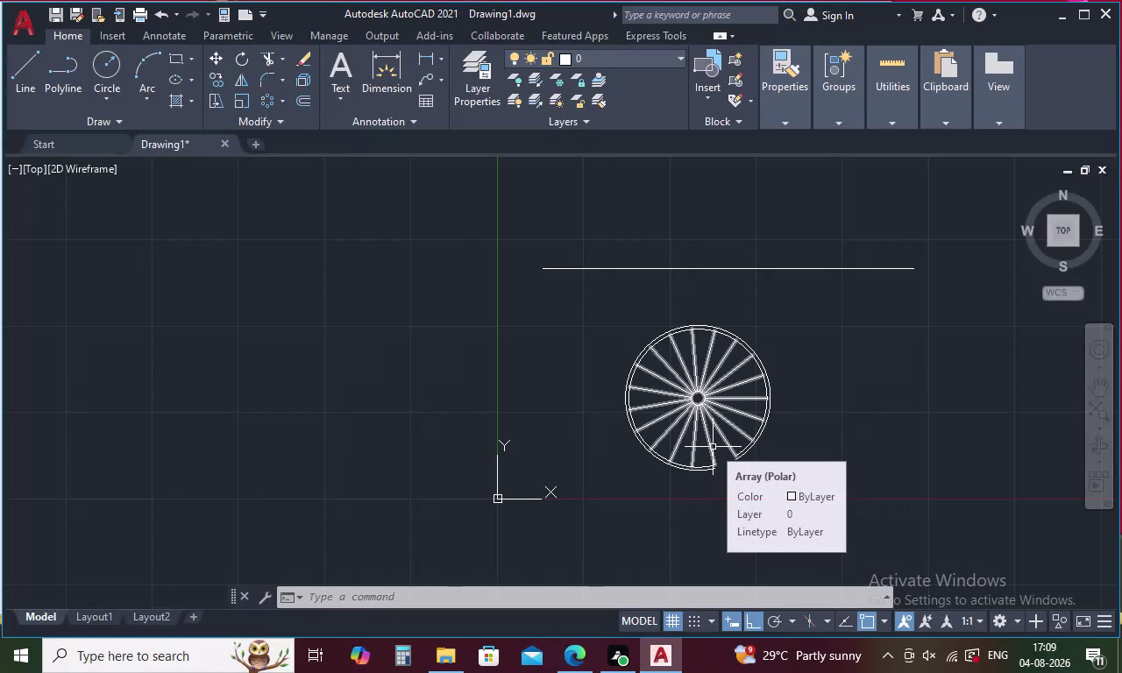
Place vertical construction lines (XL) through two spoke tips on the wheel's lower rim.
text(X)
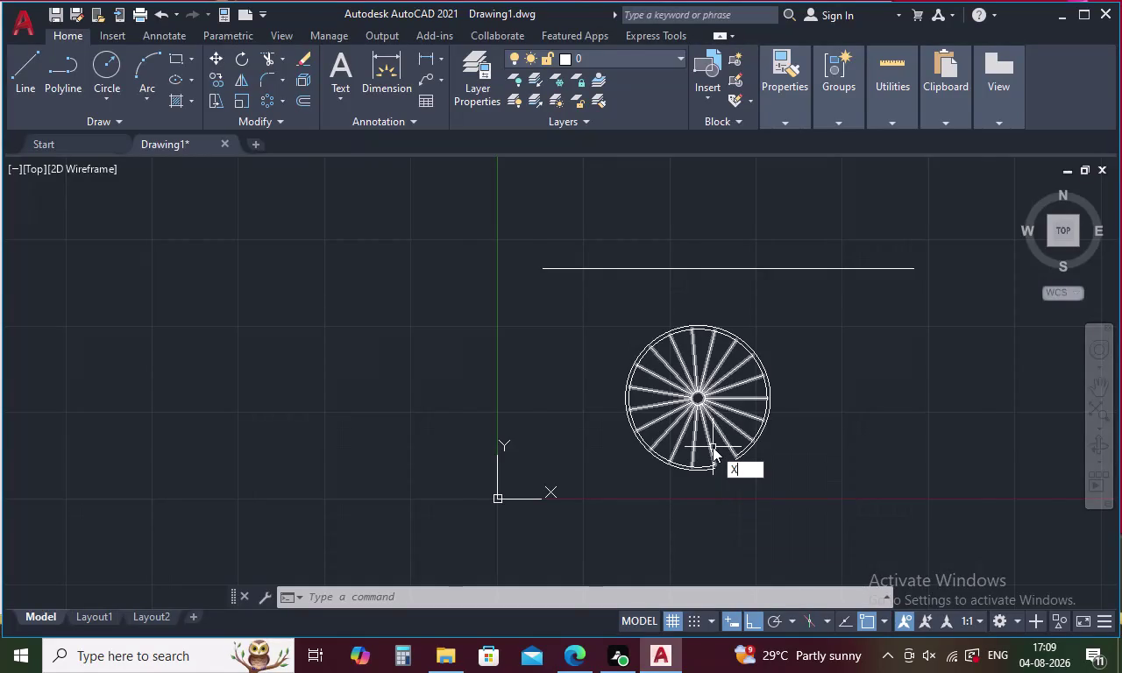
text(L)
key(Return)
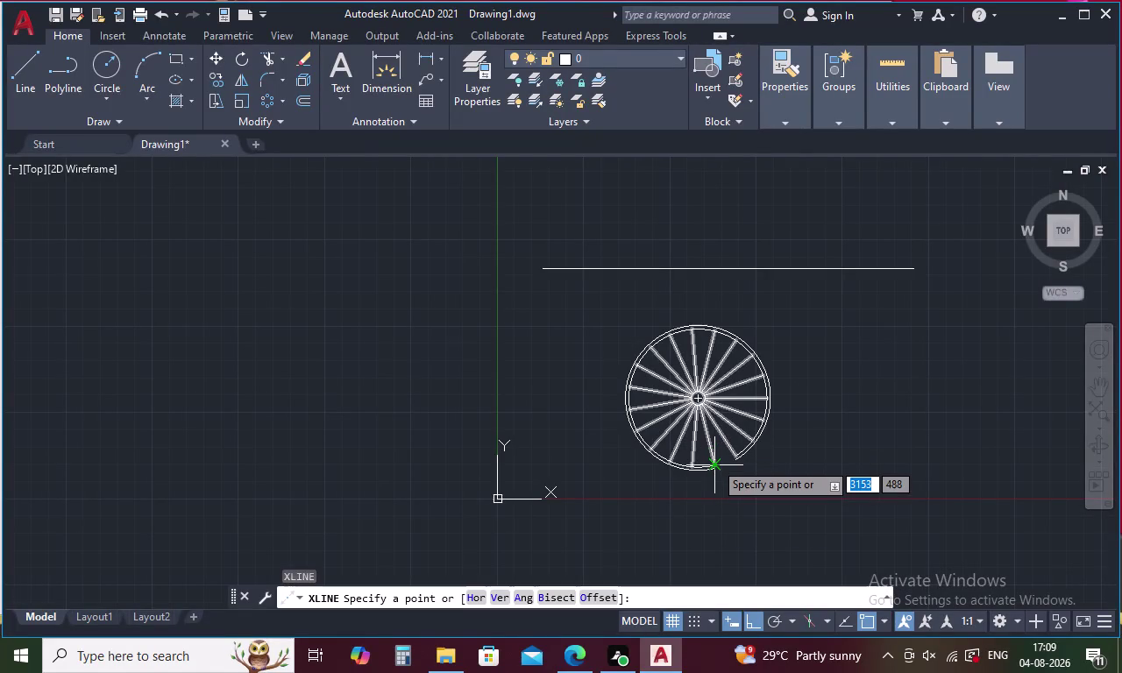
key(v)
key(Return)
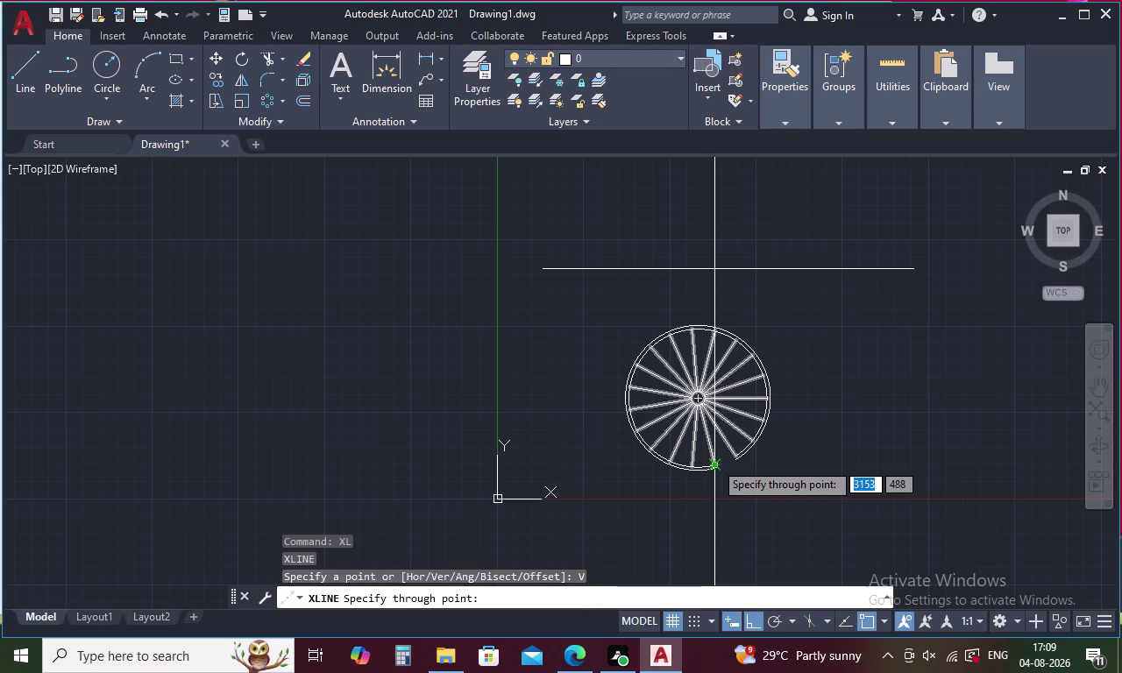
scroll(up, 3)
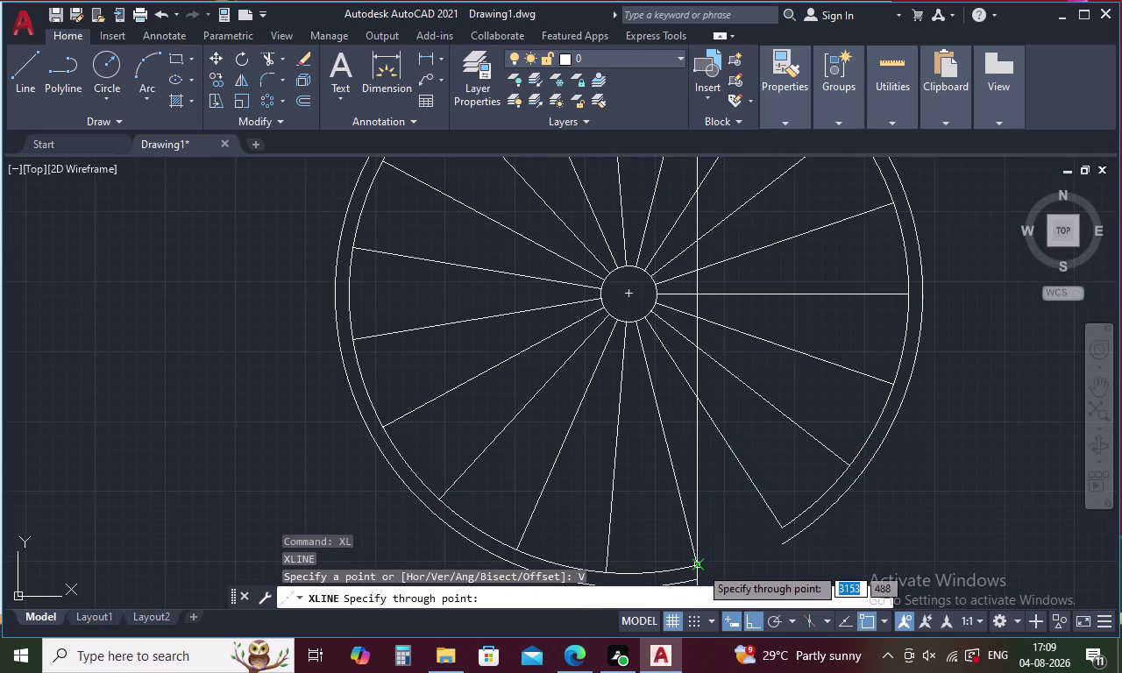
click(700, 566)
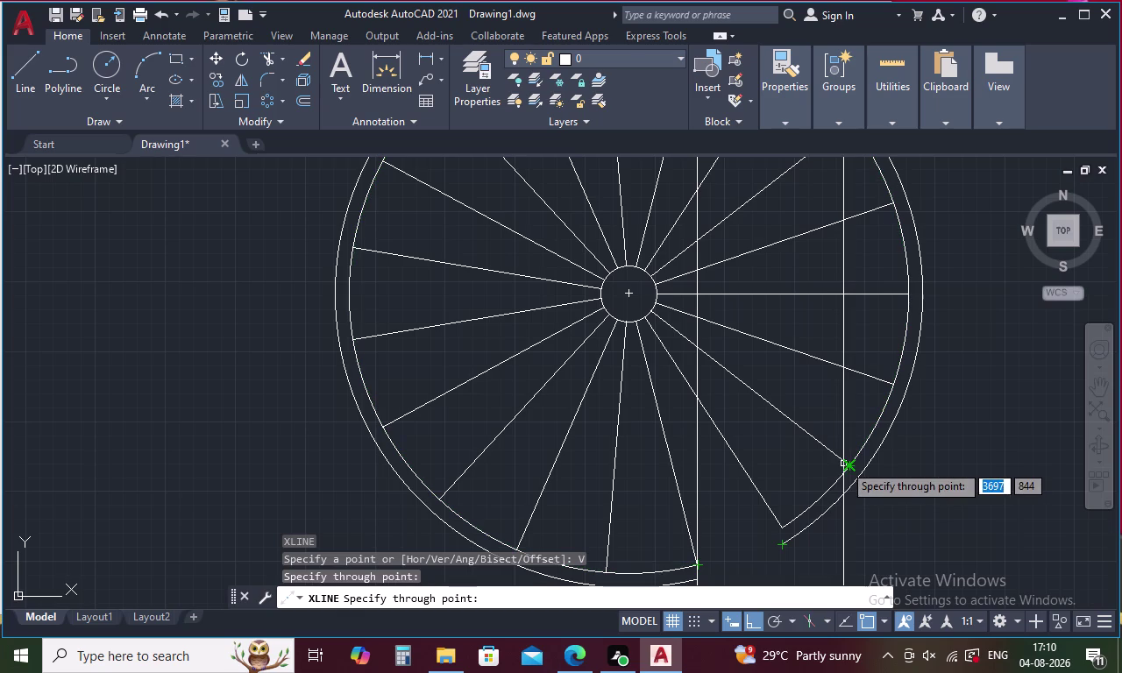
scroll(up, 3)
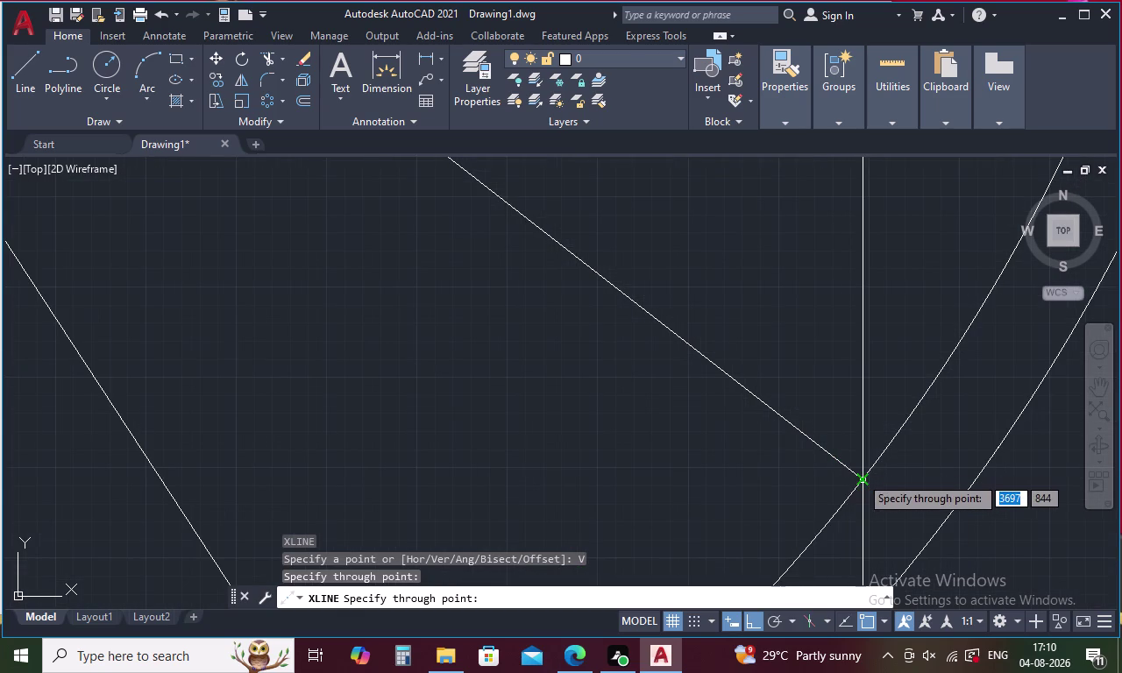
click(866, 480)
scroll(down, 3)
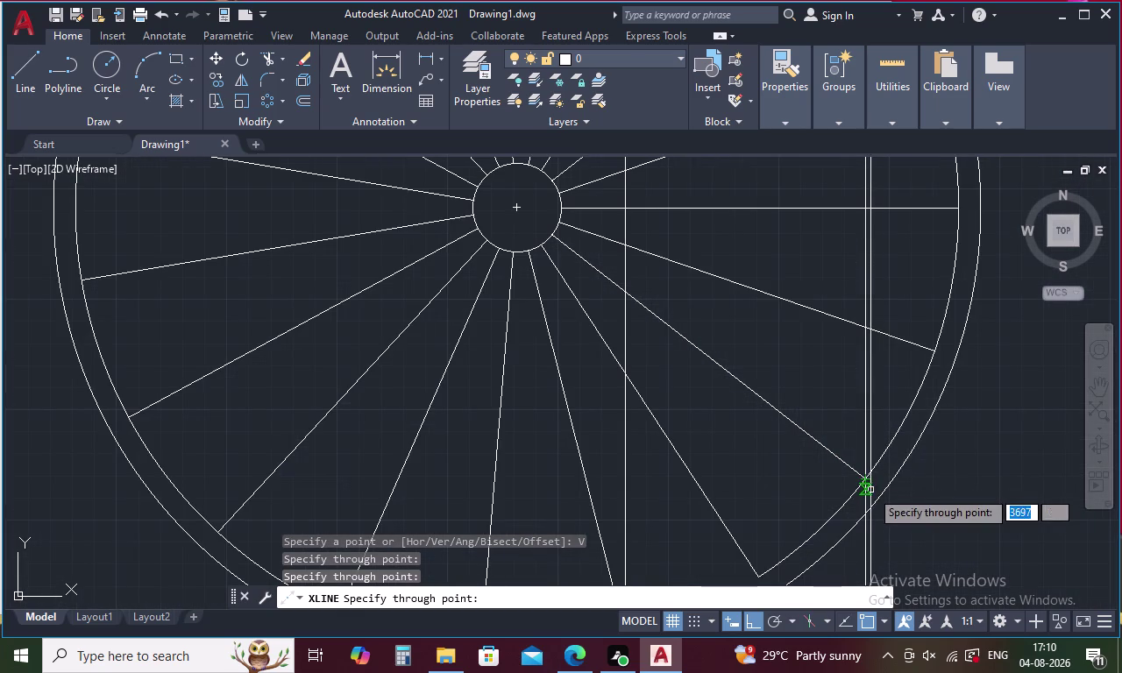
key(Escape)
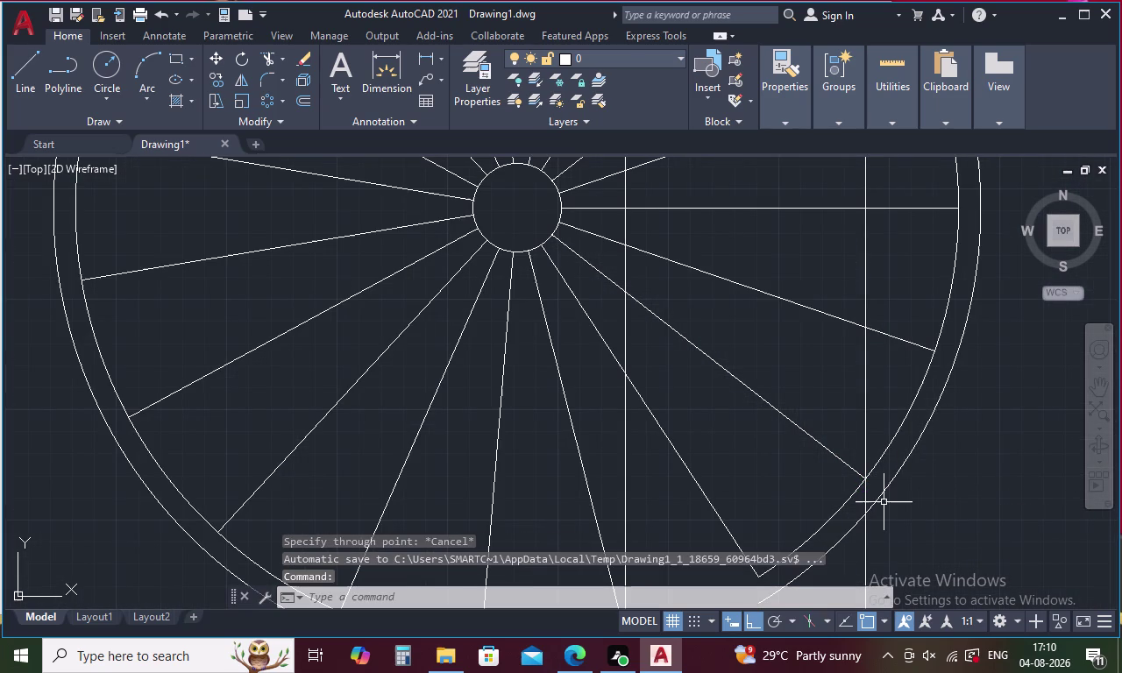
Zoom in on the construction-line intersection above the wheel and start OFFSET.
middle_drag(782, 445, 753, 672)
scroll(down, 3)
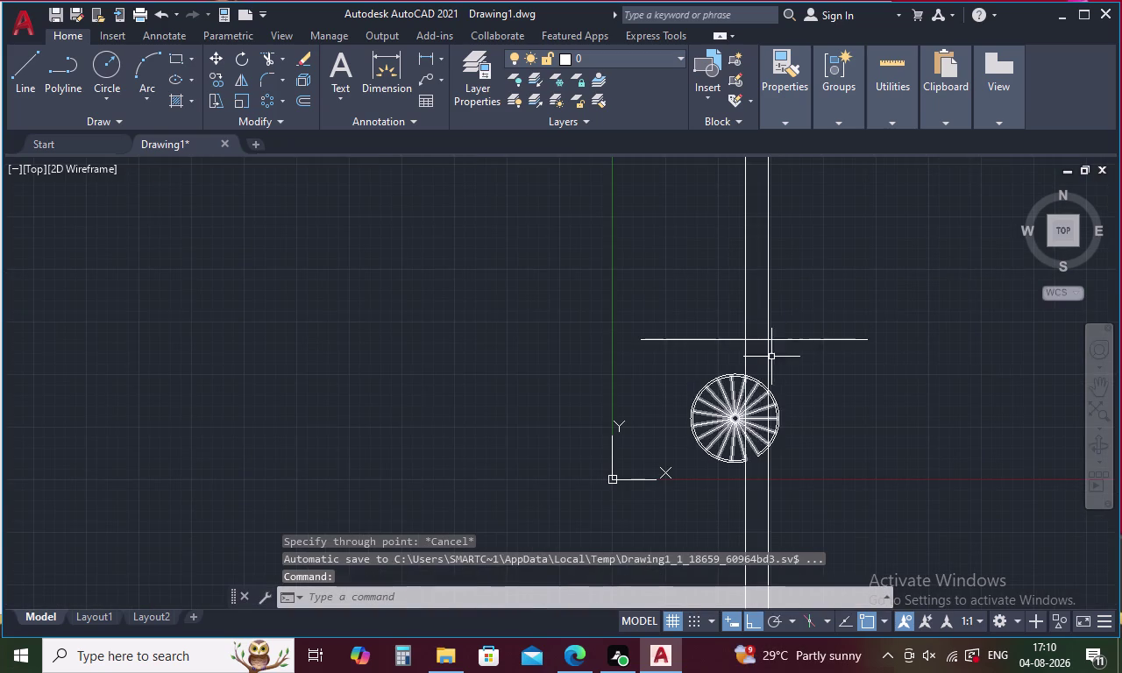
scroll(up, 3)
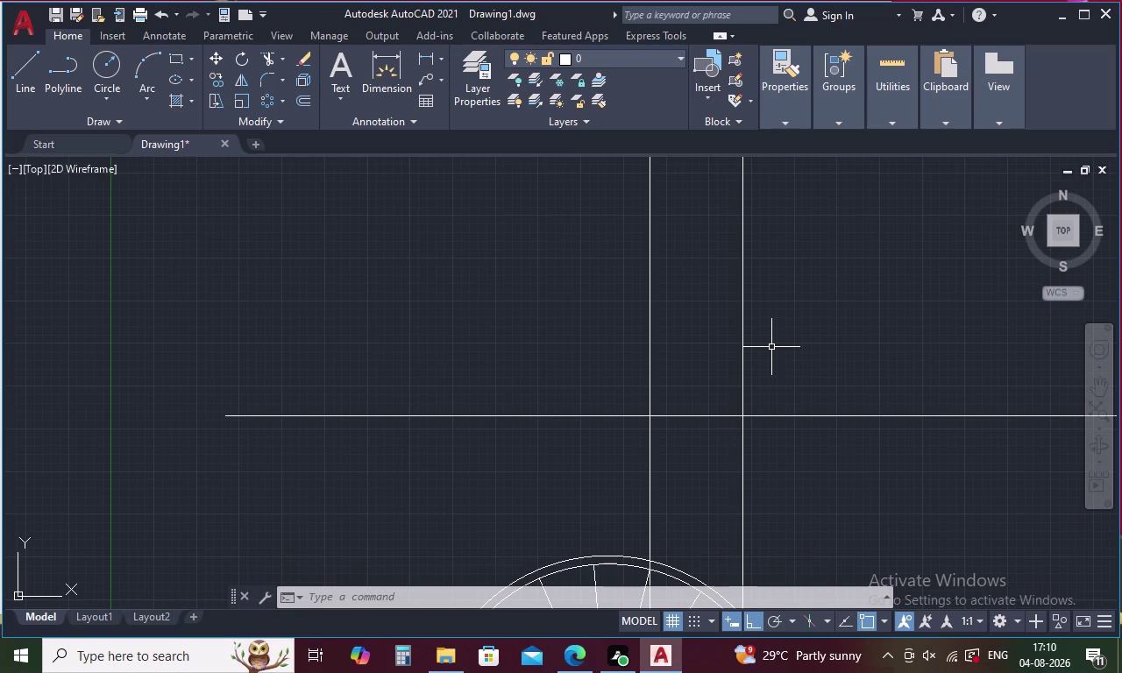
key(o)
key(Return)
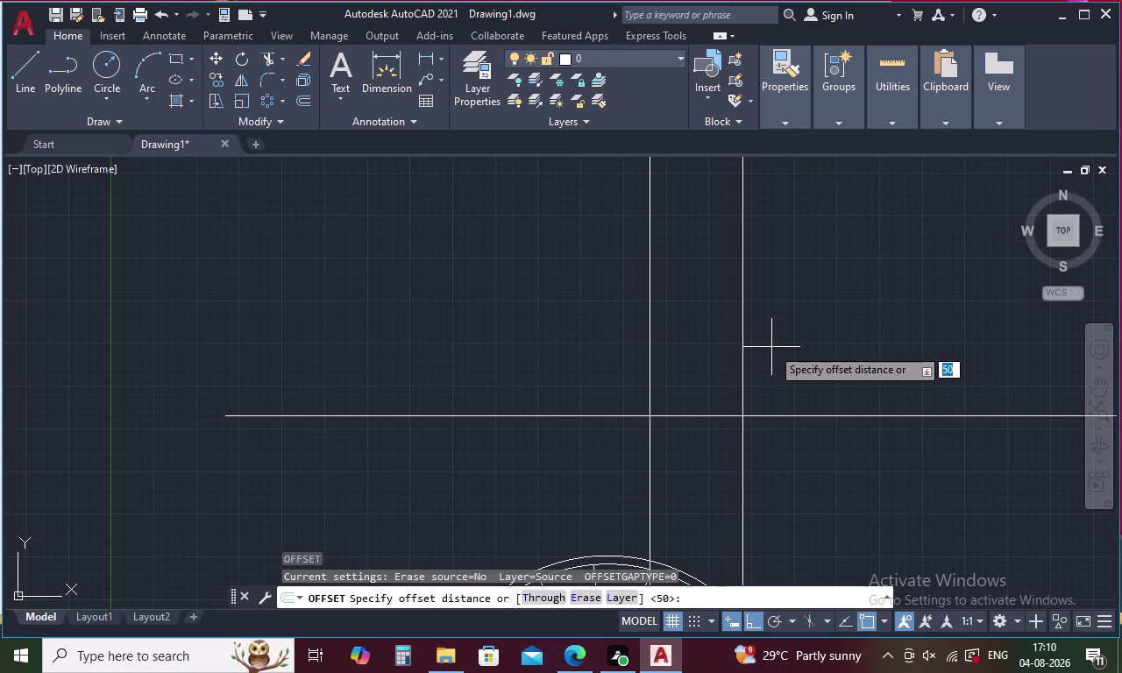
Cancel the false-started OFFSET and LINE commands.
key(Escape)
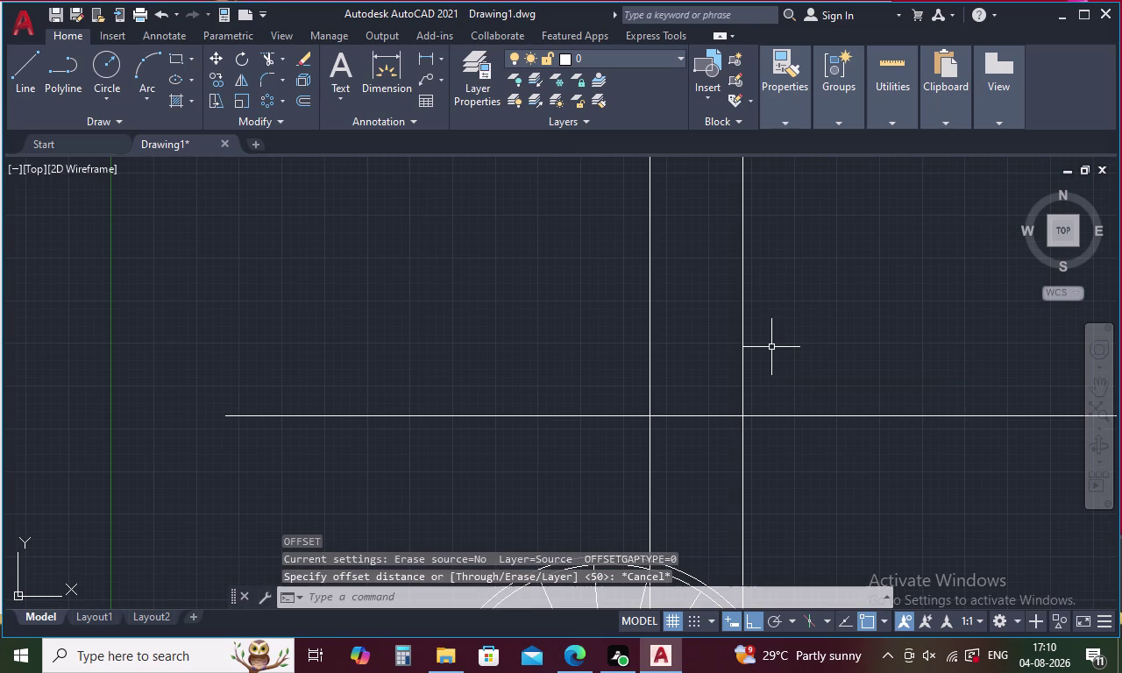
key(l)
key(Return)
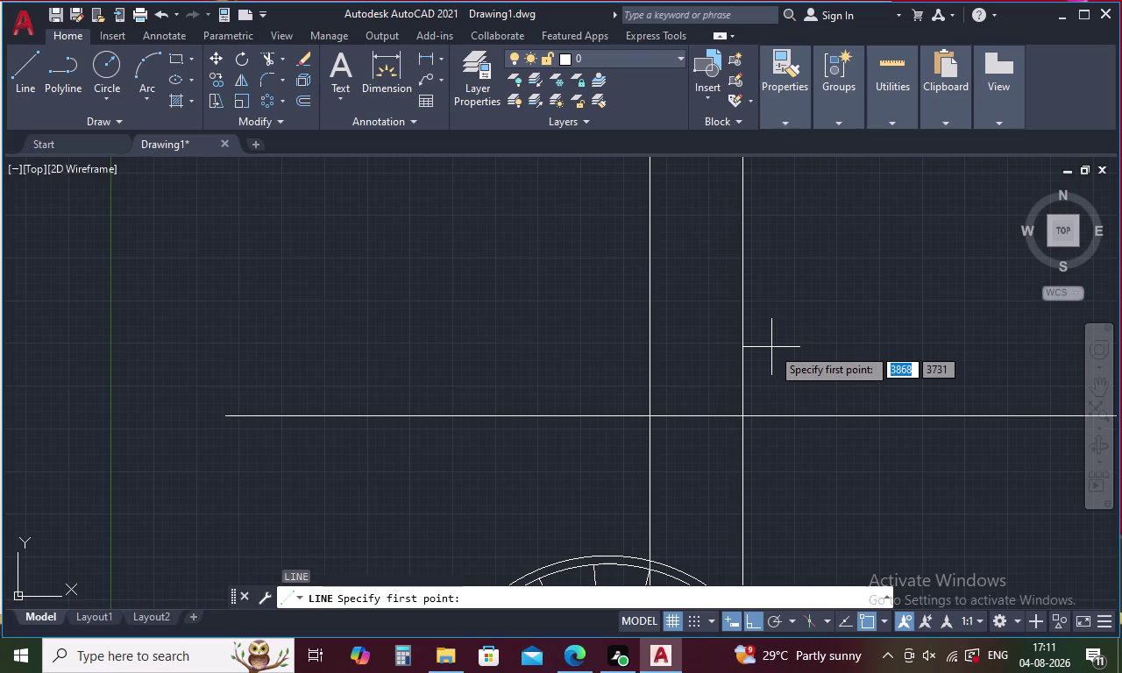
key(Escape)
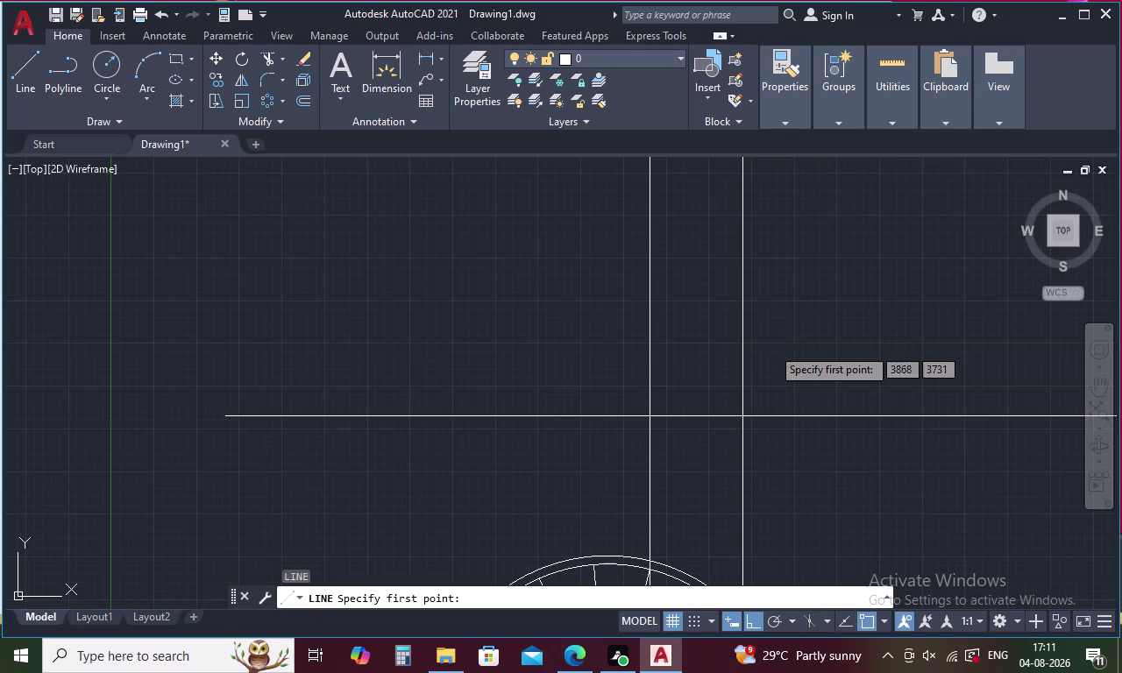
Copy the horizontal construction line 160 units upward with OFFSET.
key(o)
key(Return)
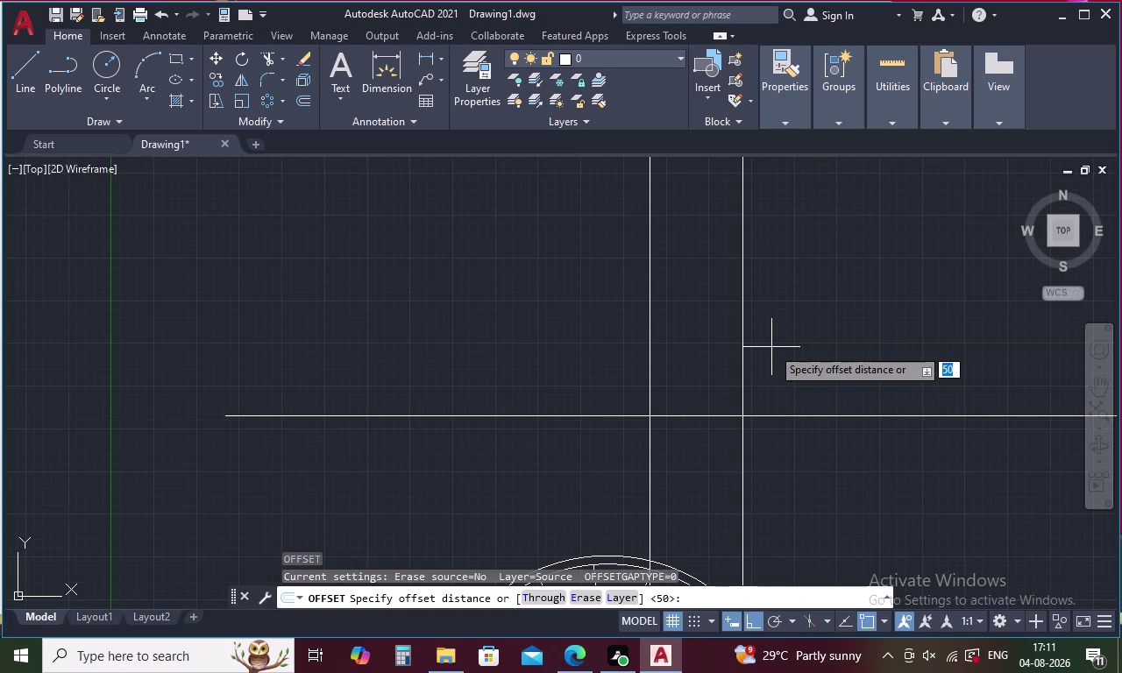
key(1)
text(6)
text(0)
key(Return)
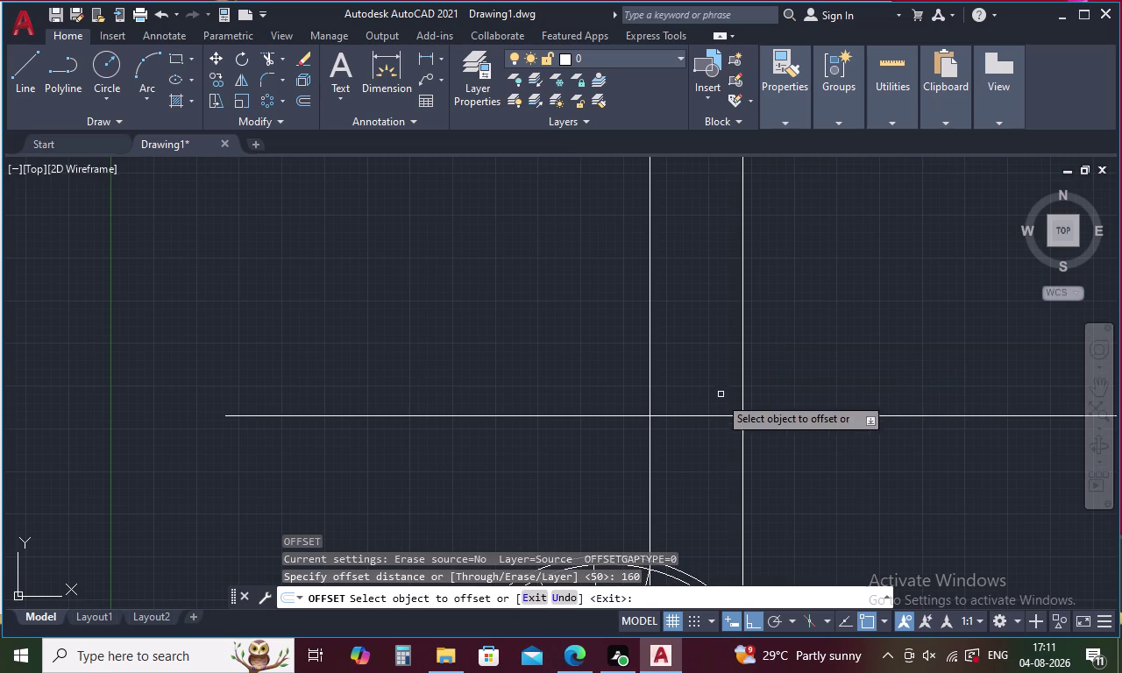
click(703, 416)
click(711, 359)
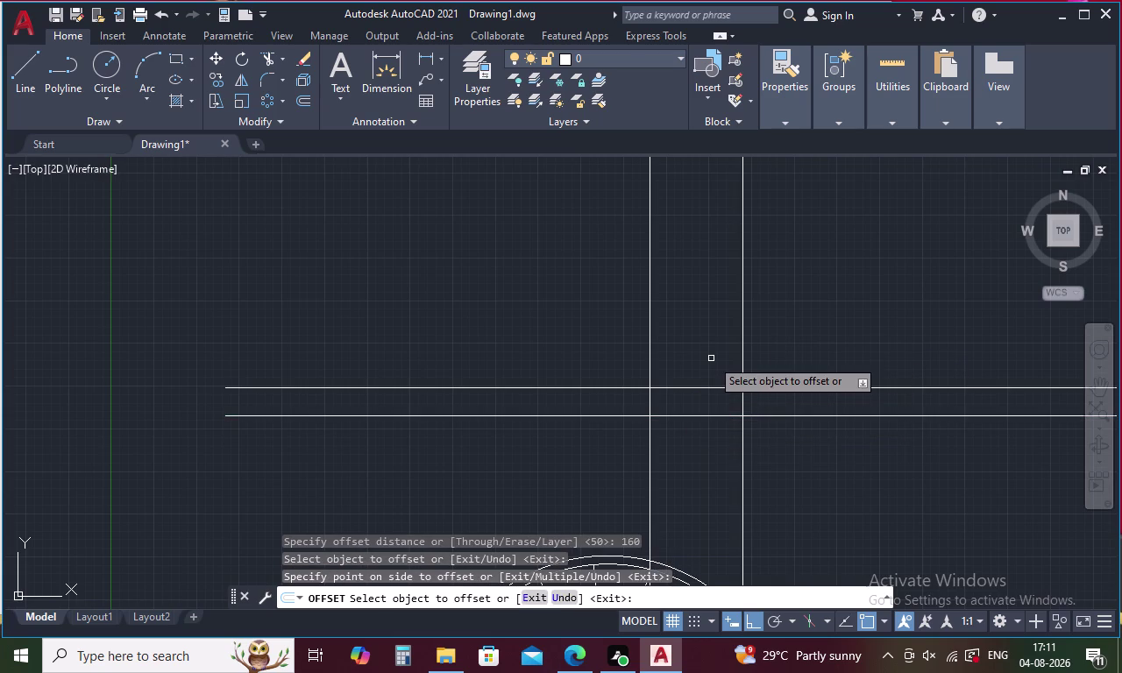
key(Escape)
text(TR)
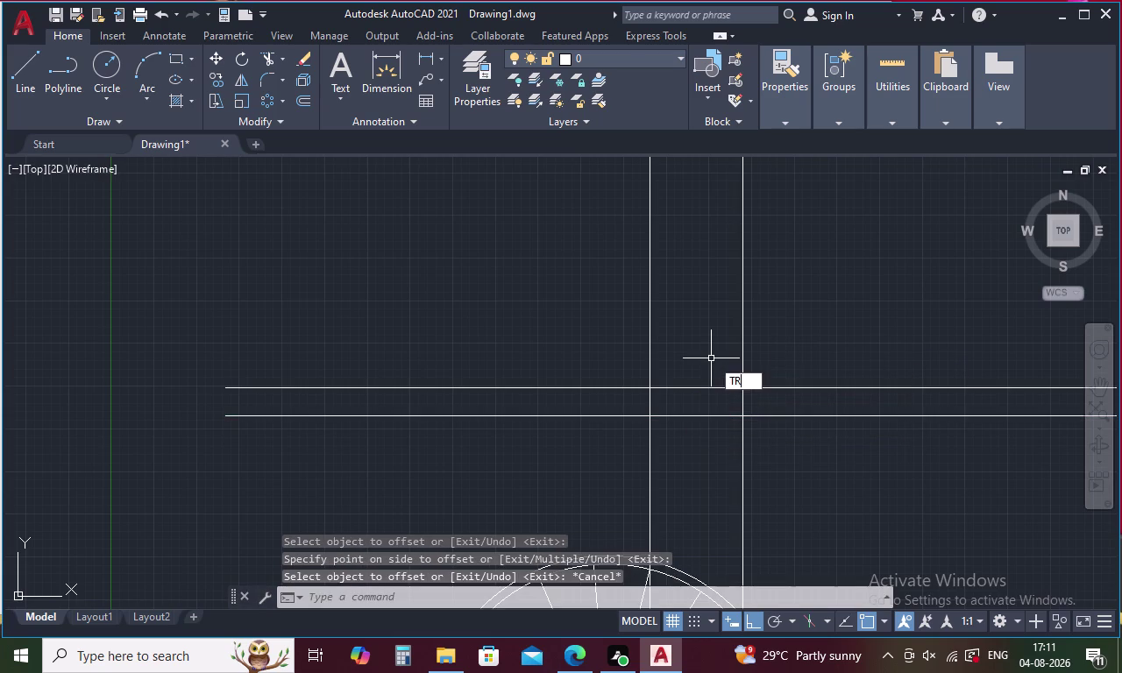
key(Return)
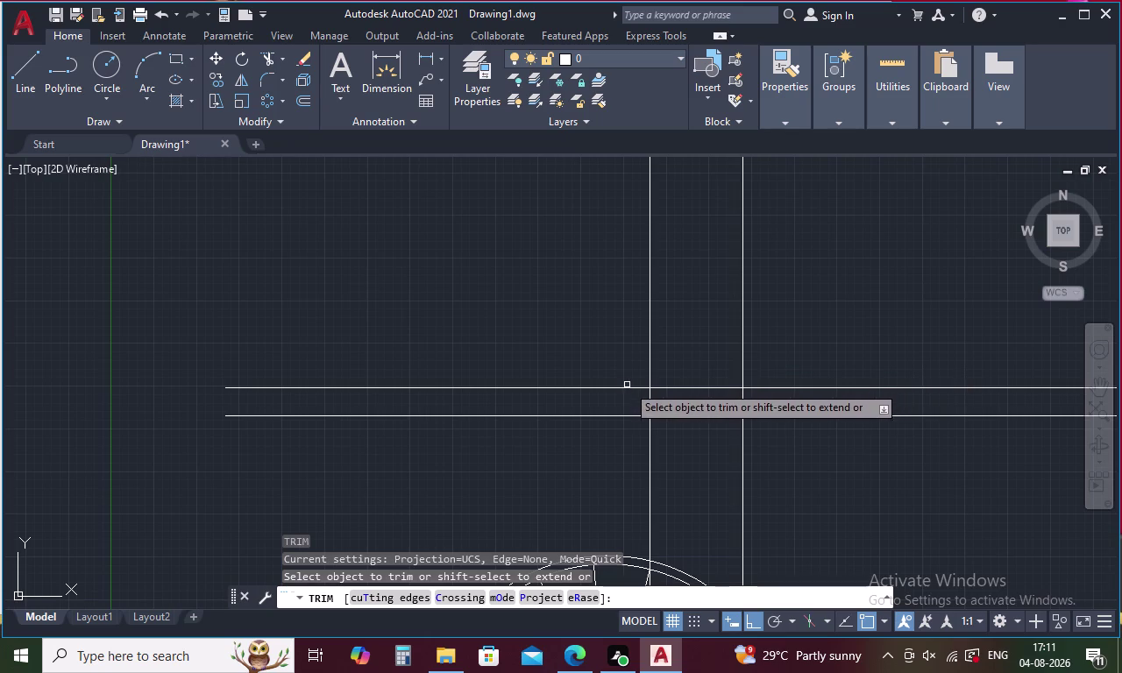
Trim the top line's overhangs beyond the verticals and erase the right vertical construction line.
click(626, 388)
click(895, 386)
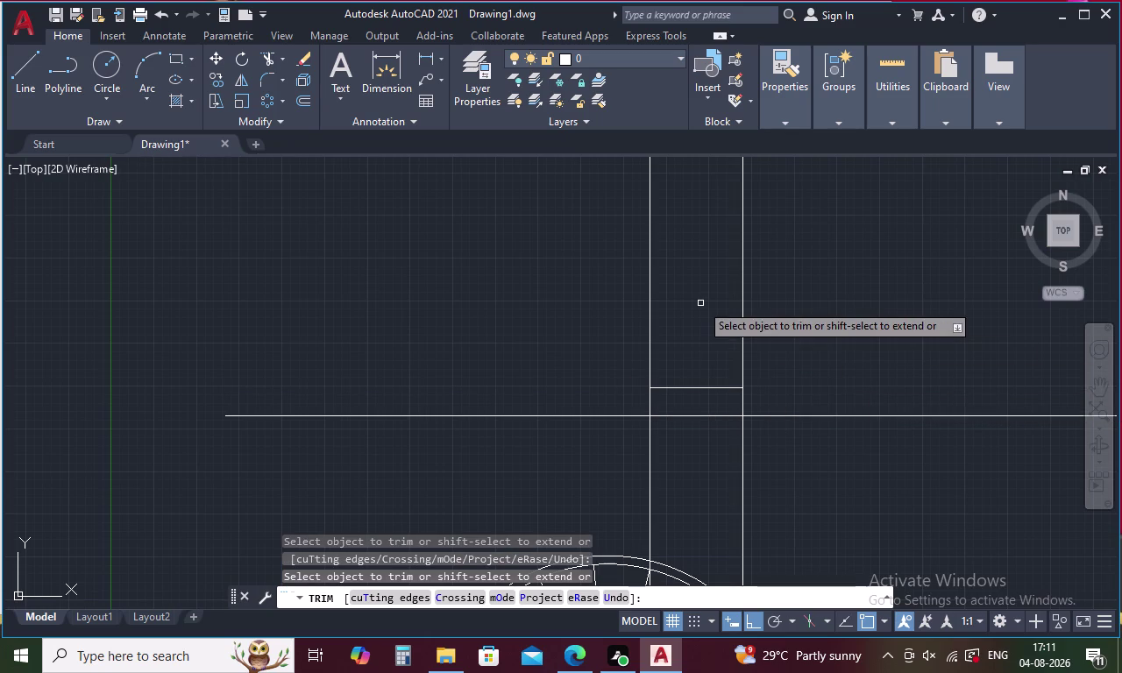
key(Escape)
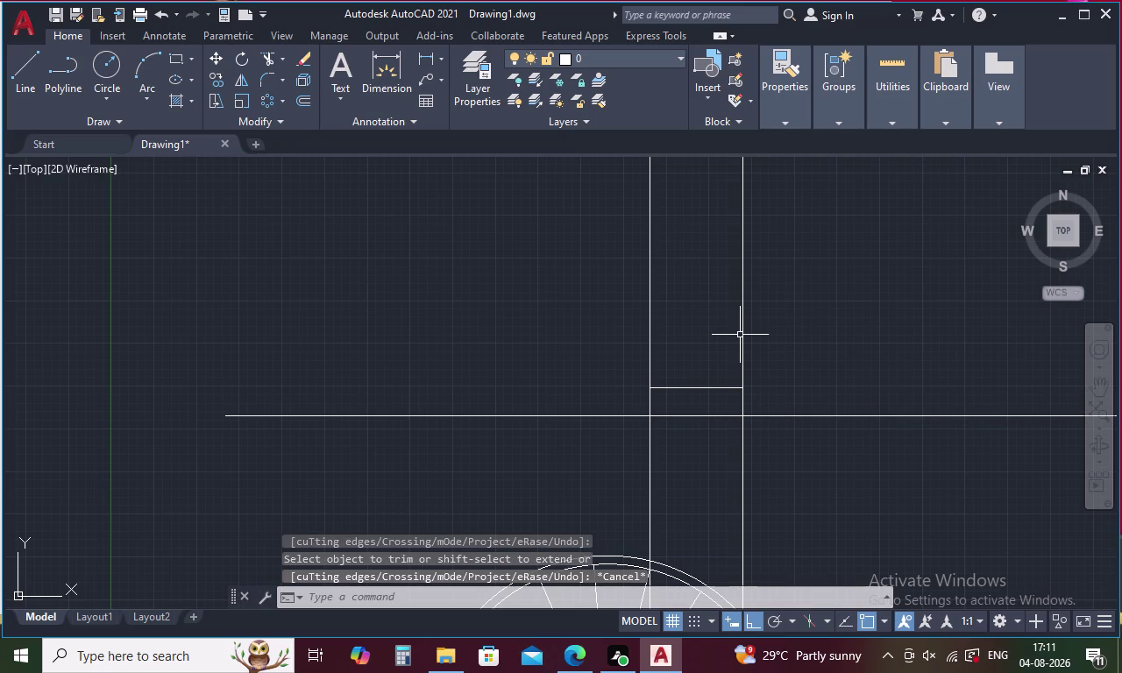
click(745, 334)
key(Delete)
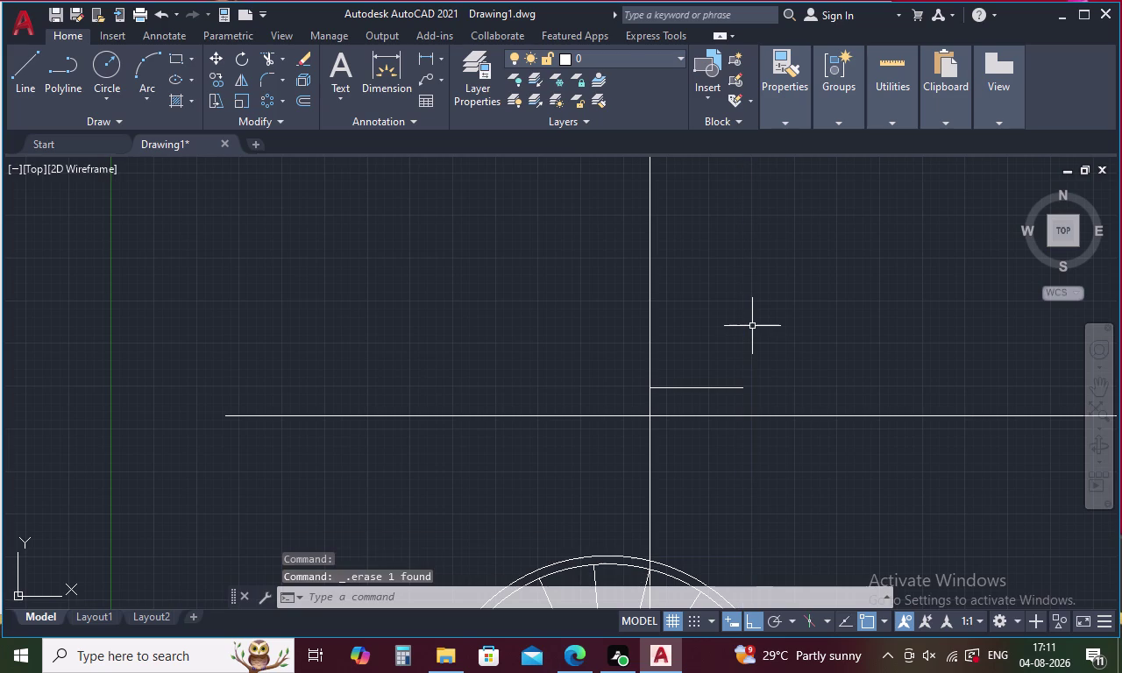
Draw the block's right side from the top line's end down to the lower line.
key(l)
key(Return)
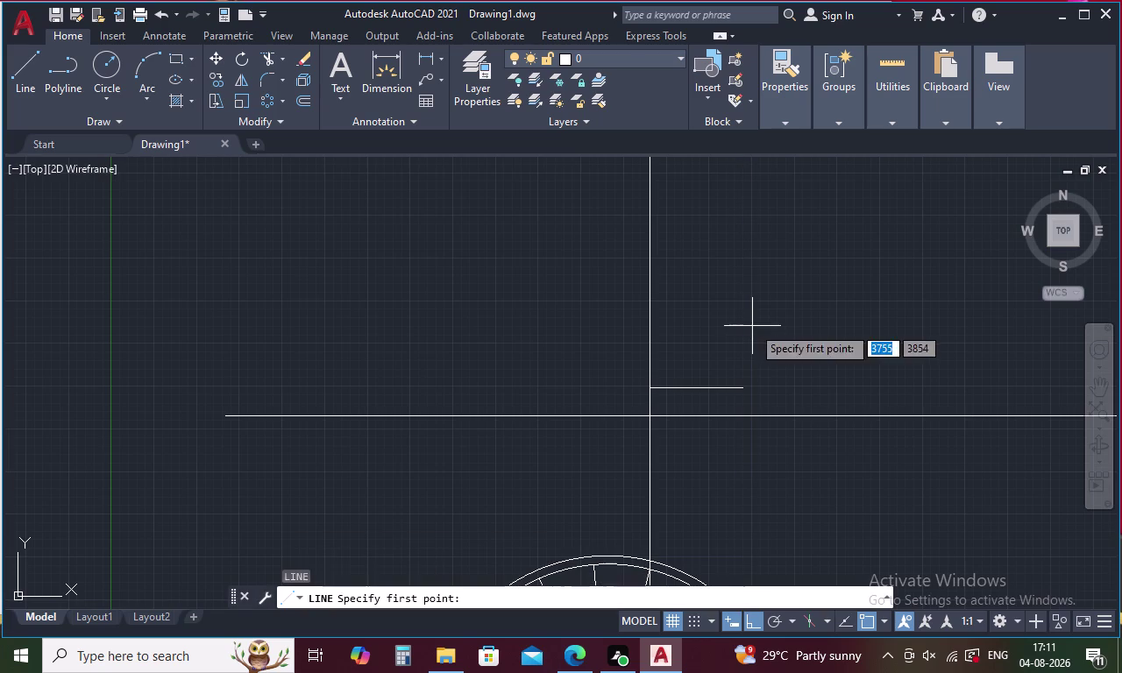
click(747, 388)
click(745, 416)
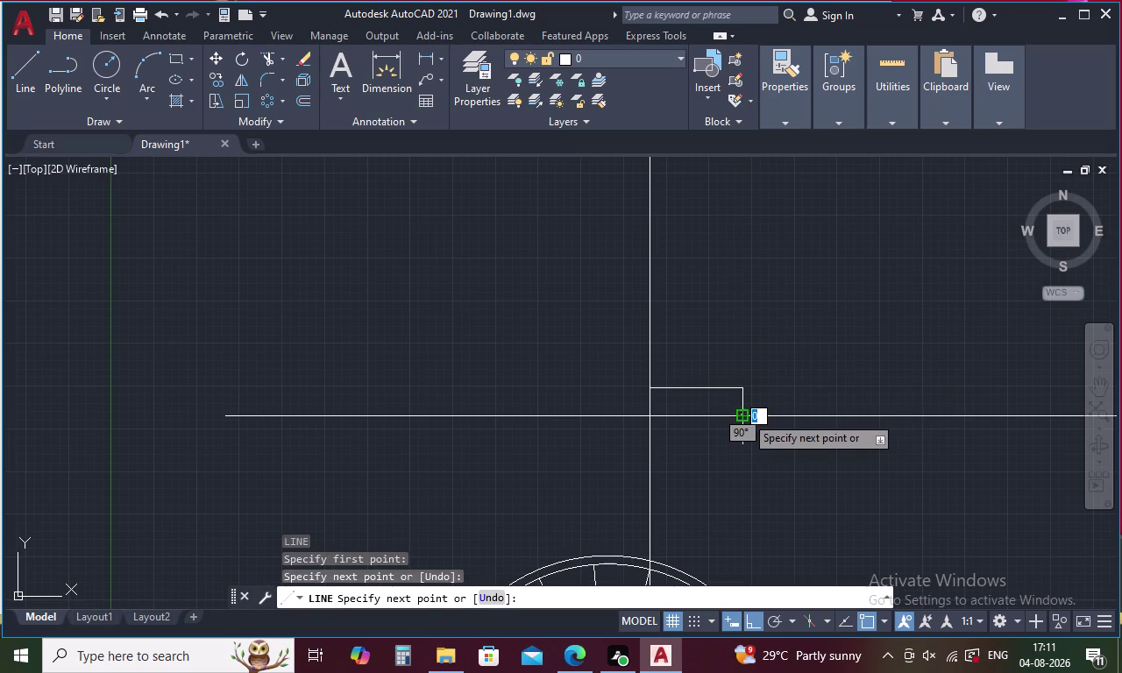
key(Escape)
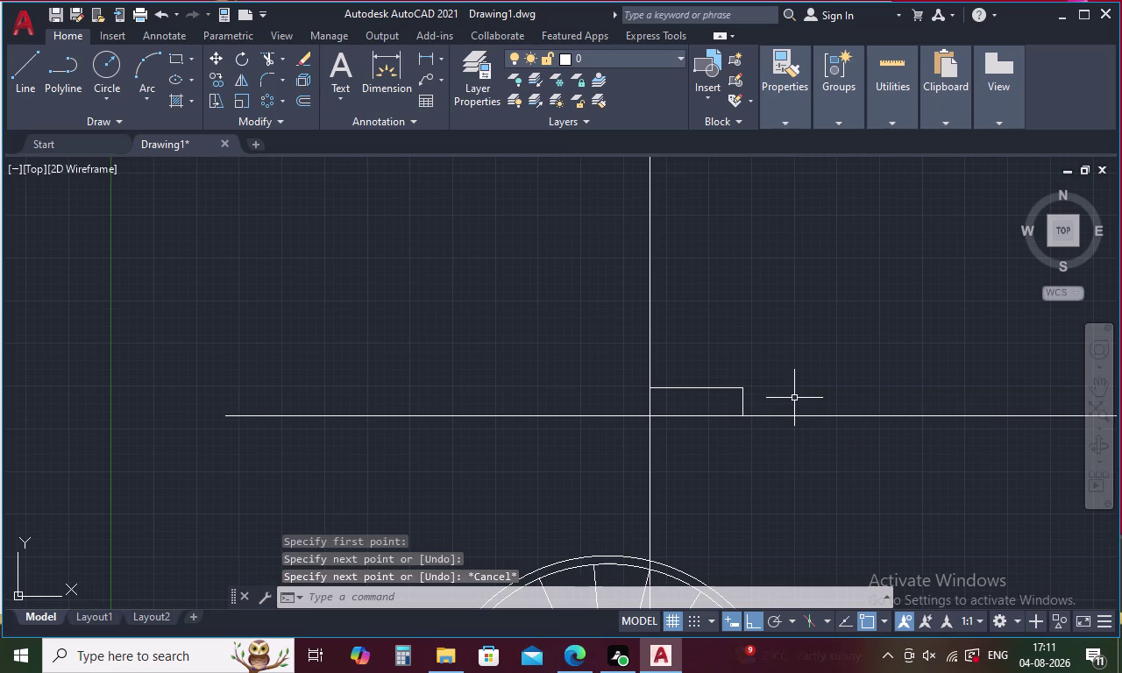
scroll(down, 3)
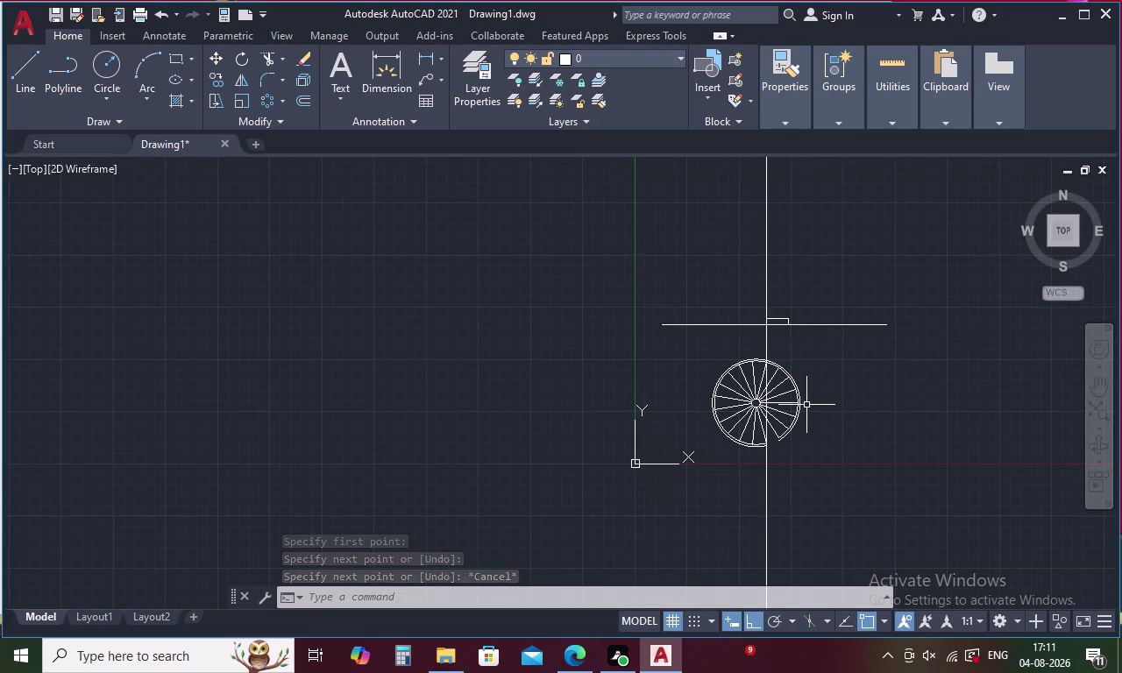
Place a vertical XLINE through the spoke–rim intersection on the wheel's right side.
text(XL)
key(Return)
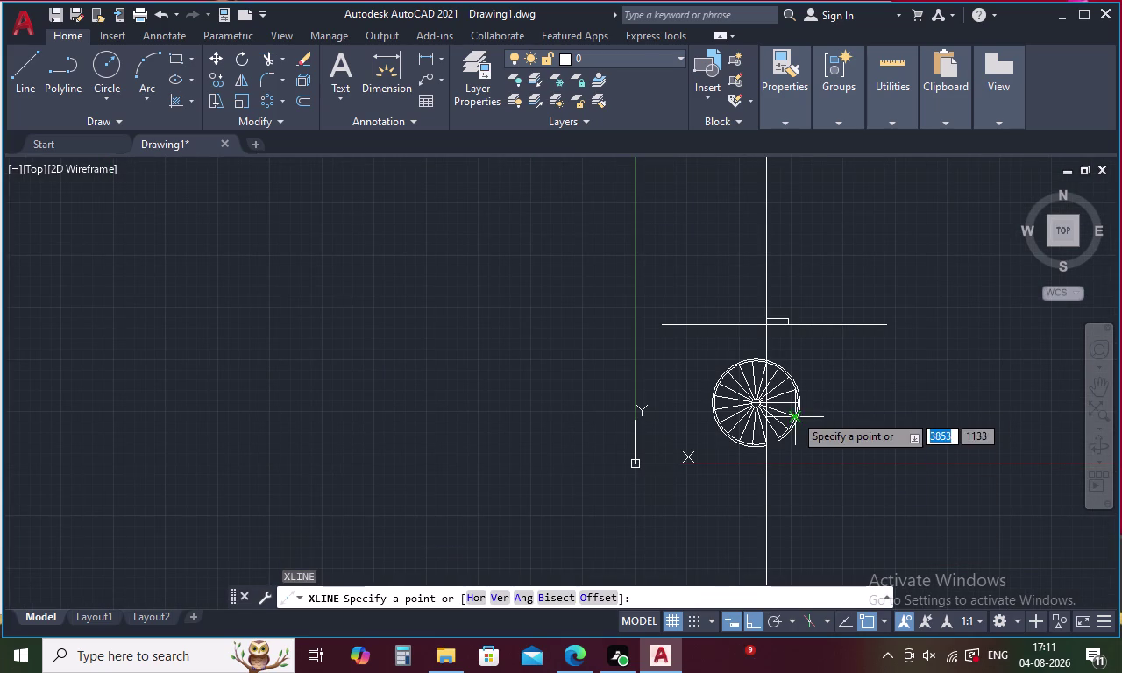
text(V)
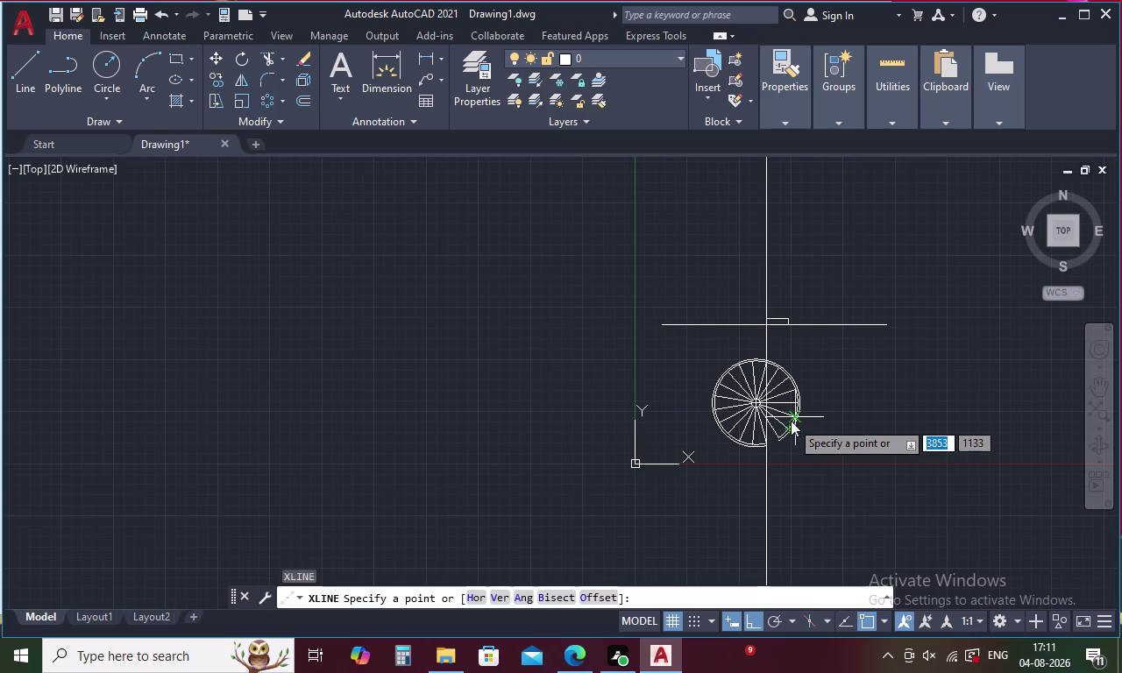
key(space)
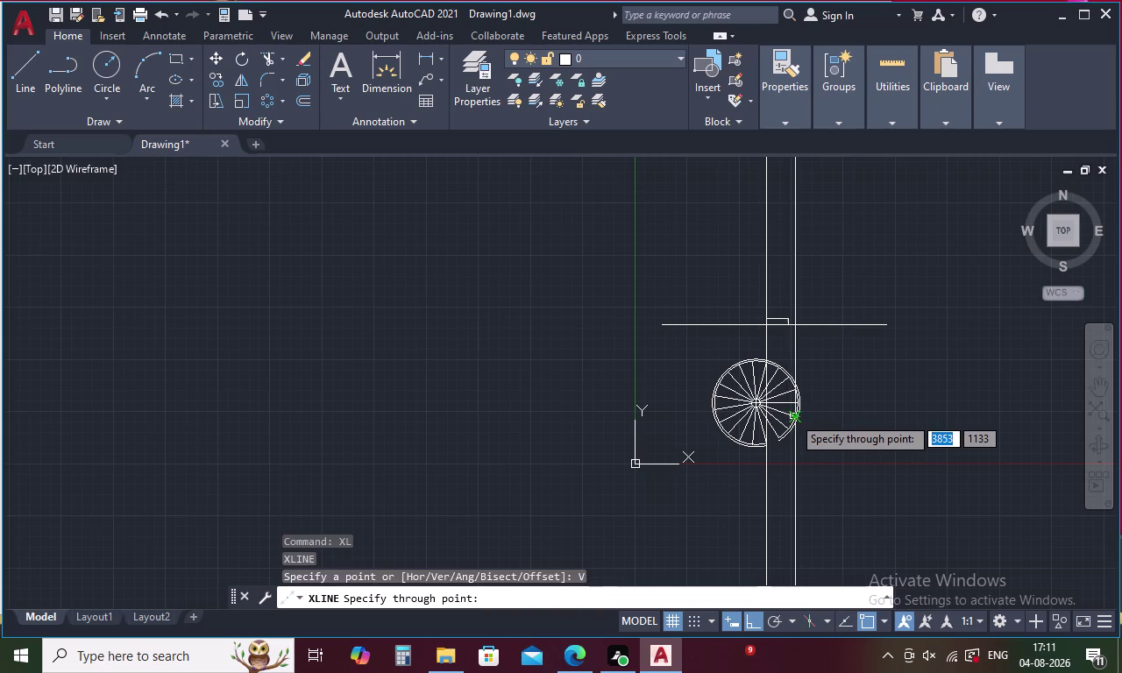
scroll(up, 3)
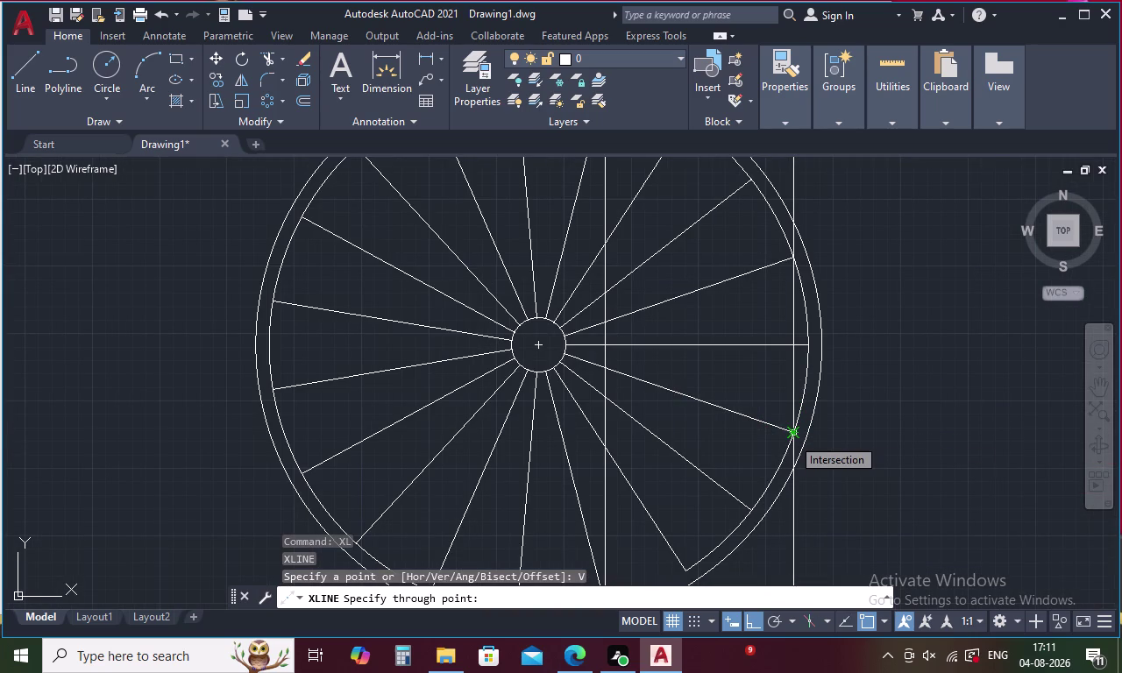
click(792, 437)
scroll(down, 3)
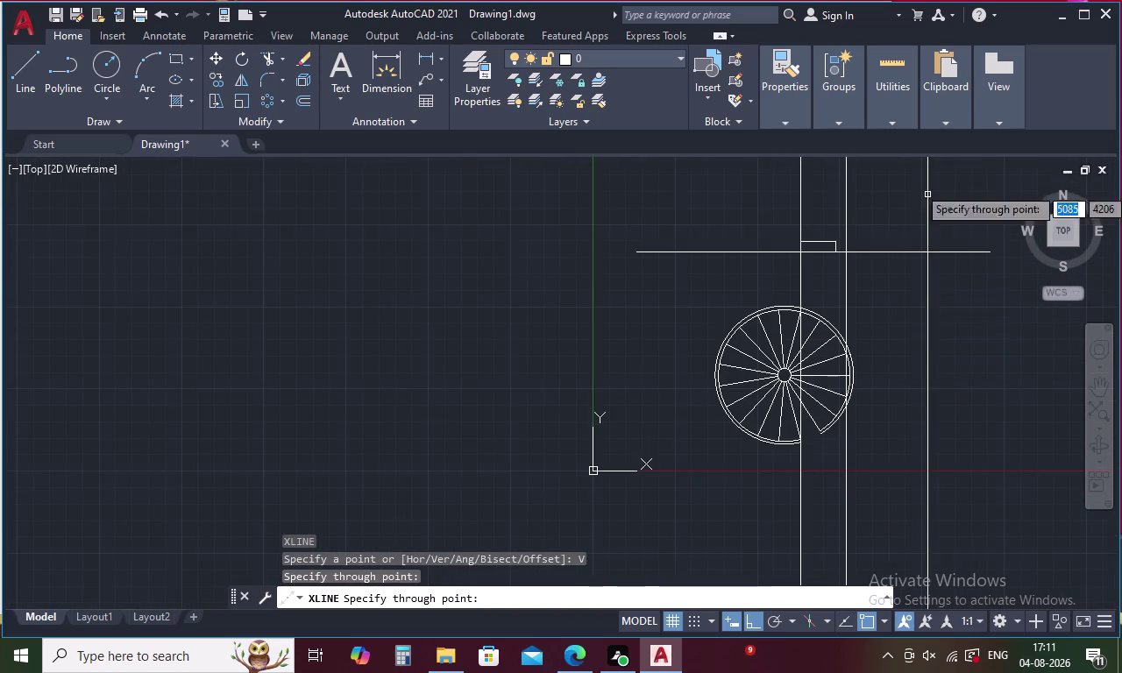
middle_drag(885, 184, 850, 296)
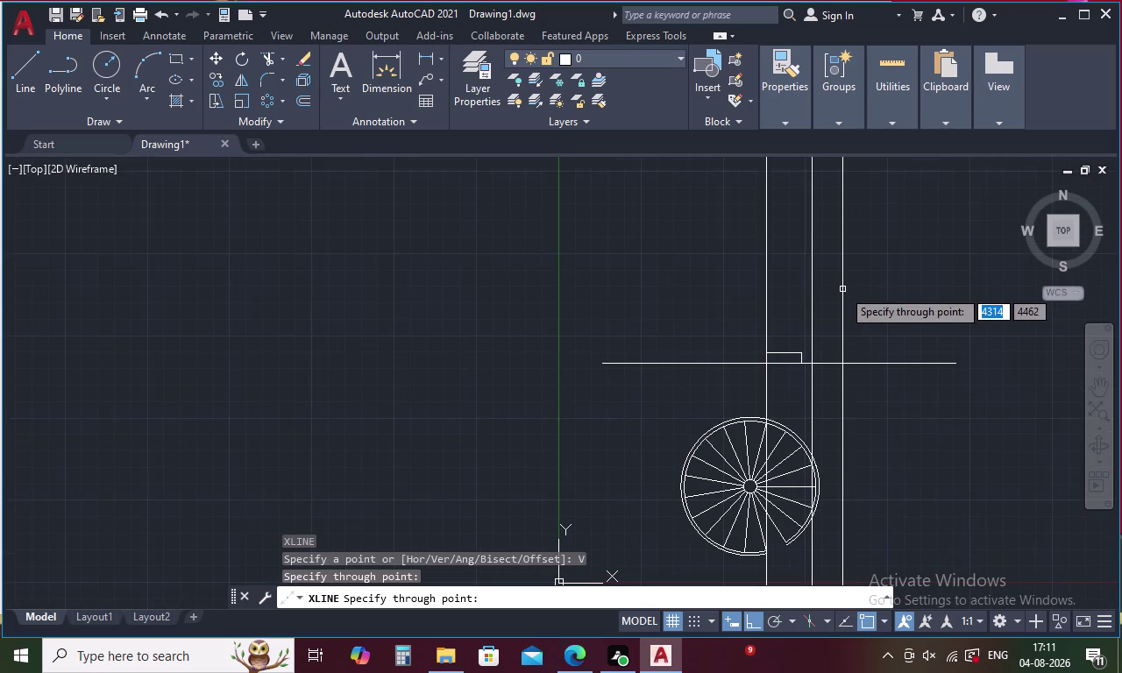
key(Escape)
key(o)
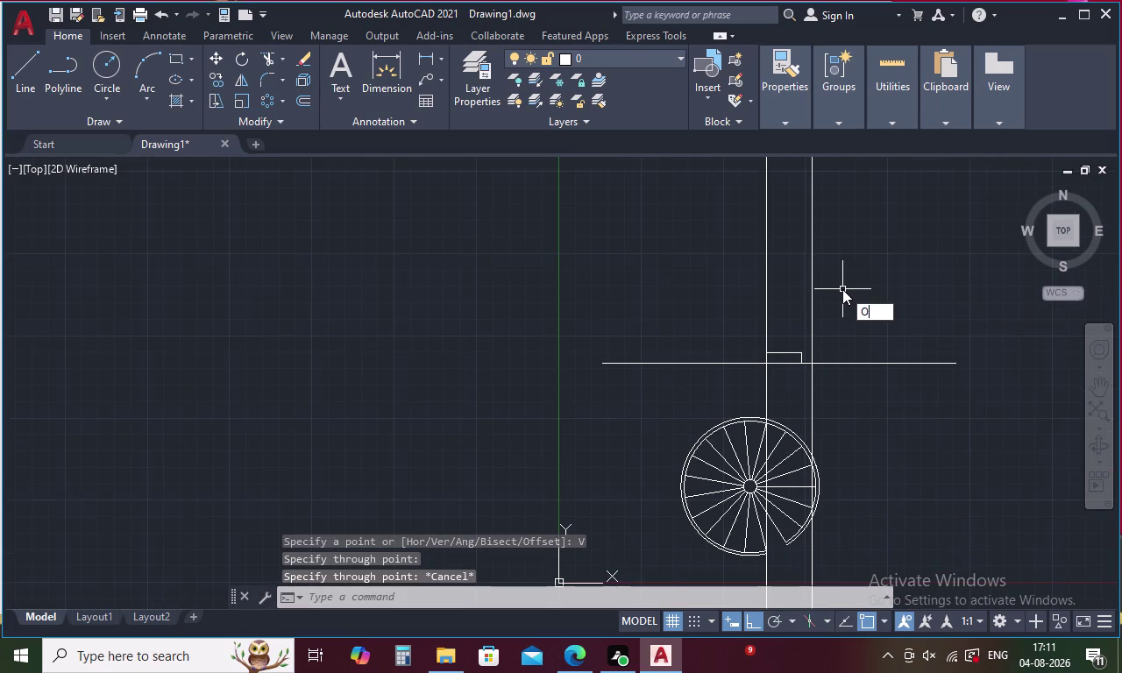
key(Return)
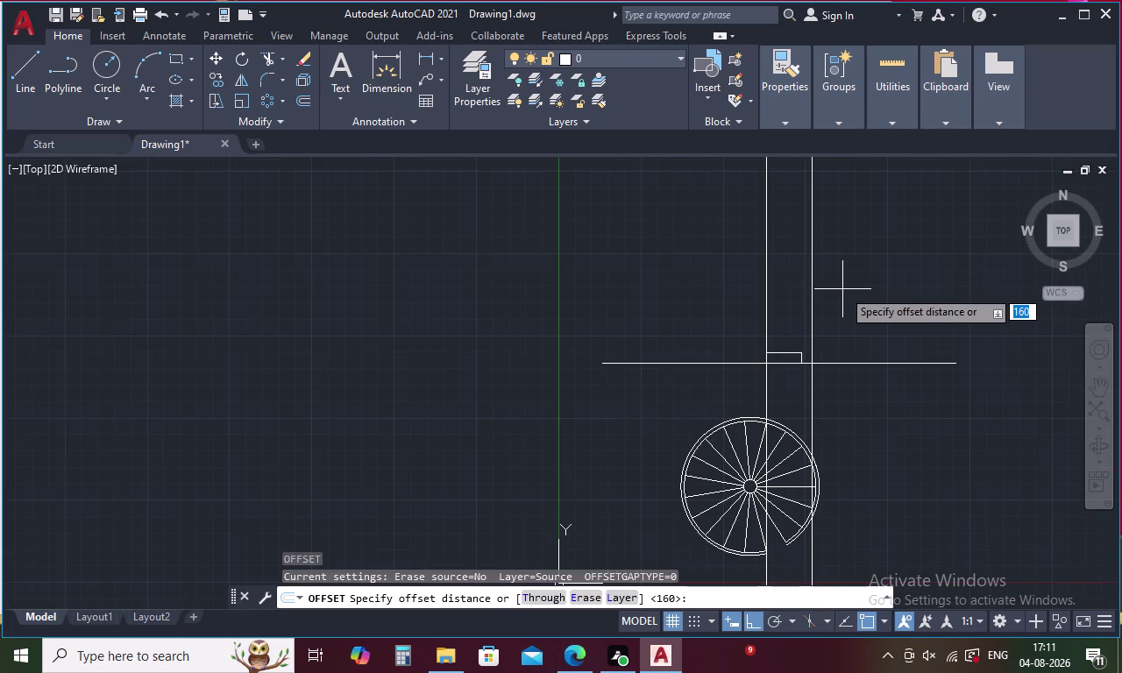
Copy the small block's top edge 160 units higher with OFFSET.
text(1)
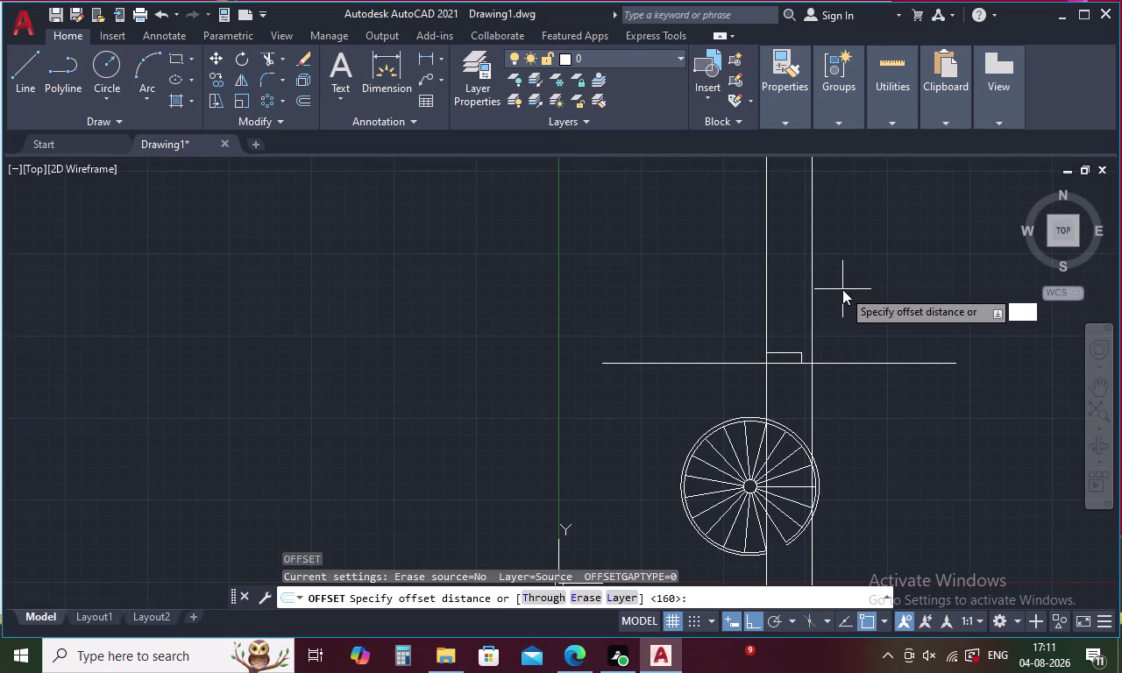
text(60)
key(Return)
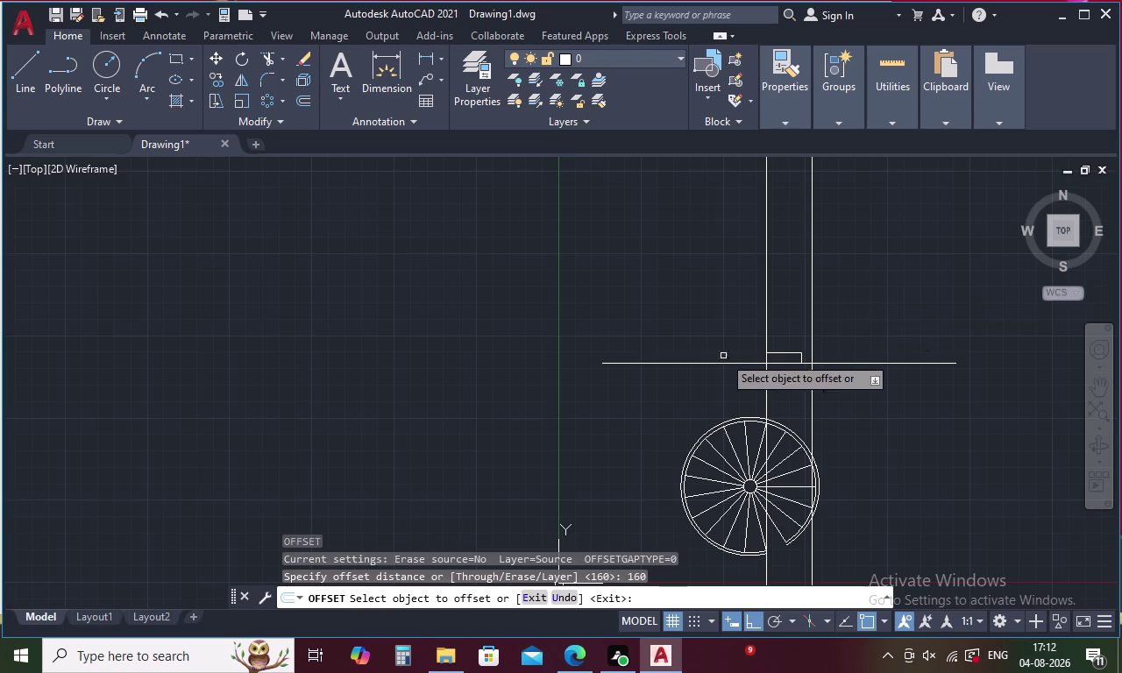
click(794, 354)
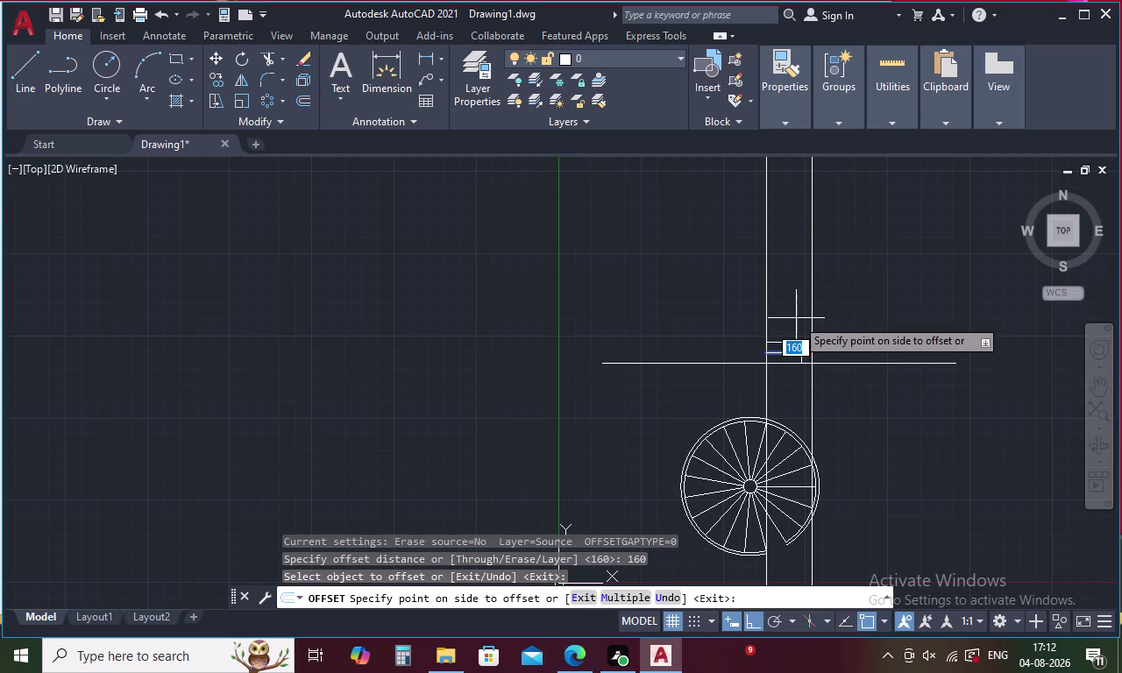
click(796, 319)
key(Escape)
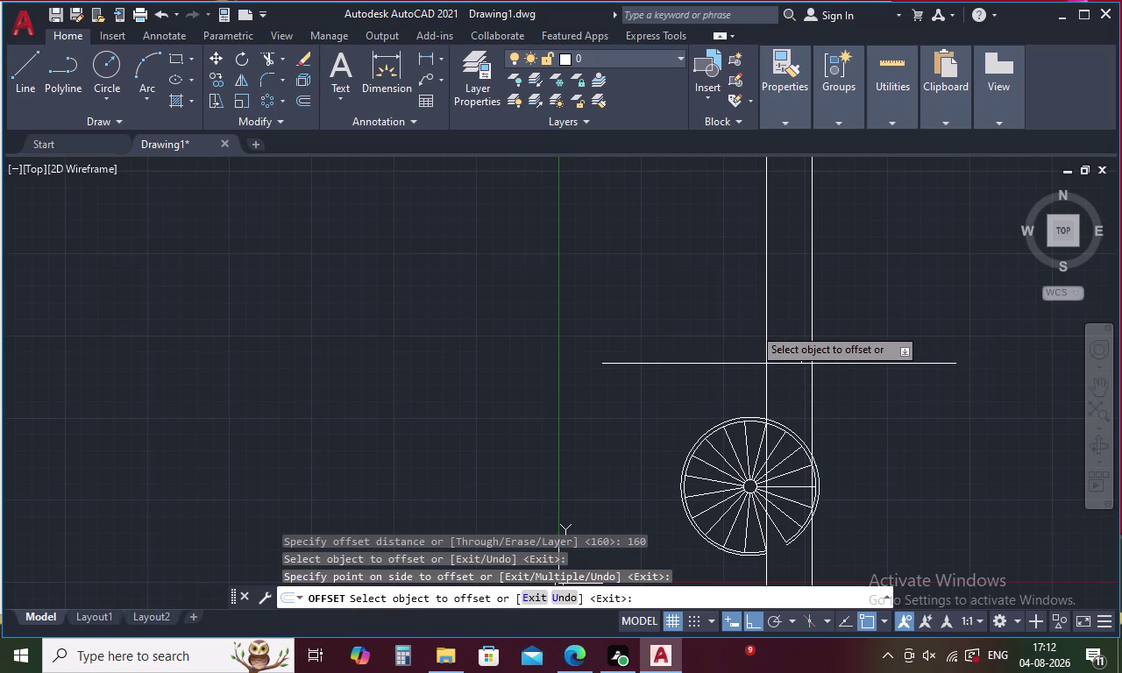
text(E)
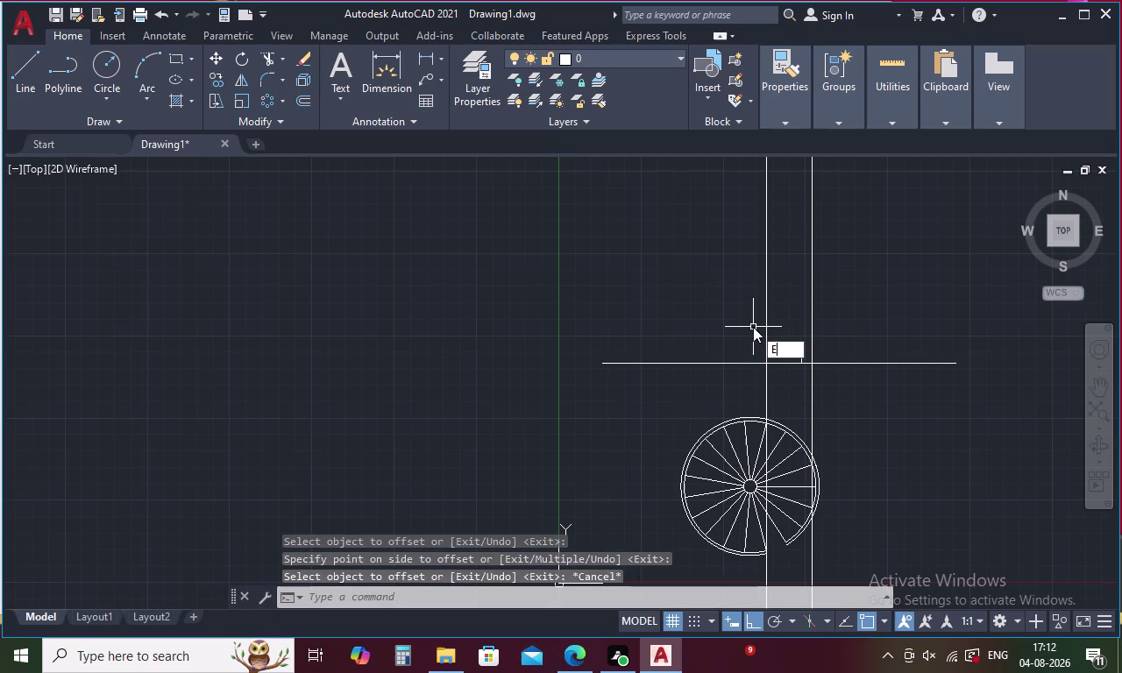
text(X)
key(Return)
Extend the new parallel edge to the right-hand construction line using a fence.
key(Return)
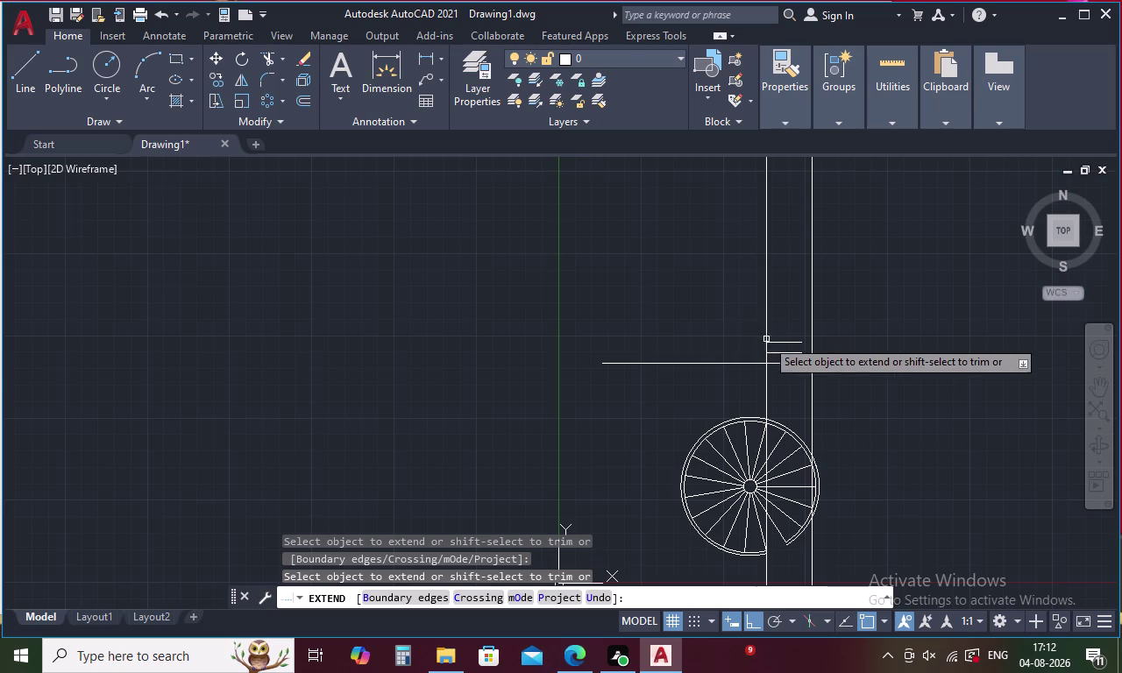
click(790, 353)
click(796, 340)
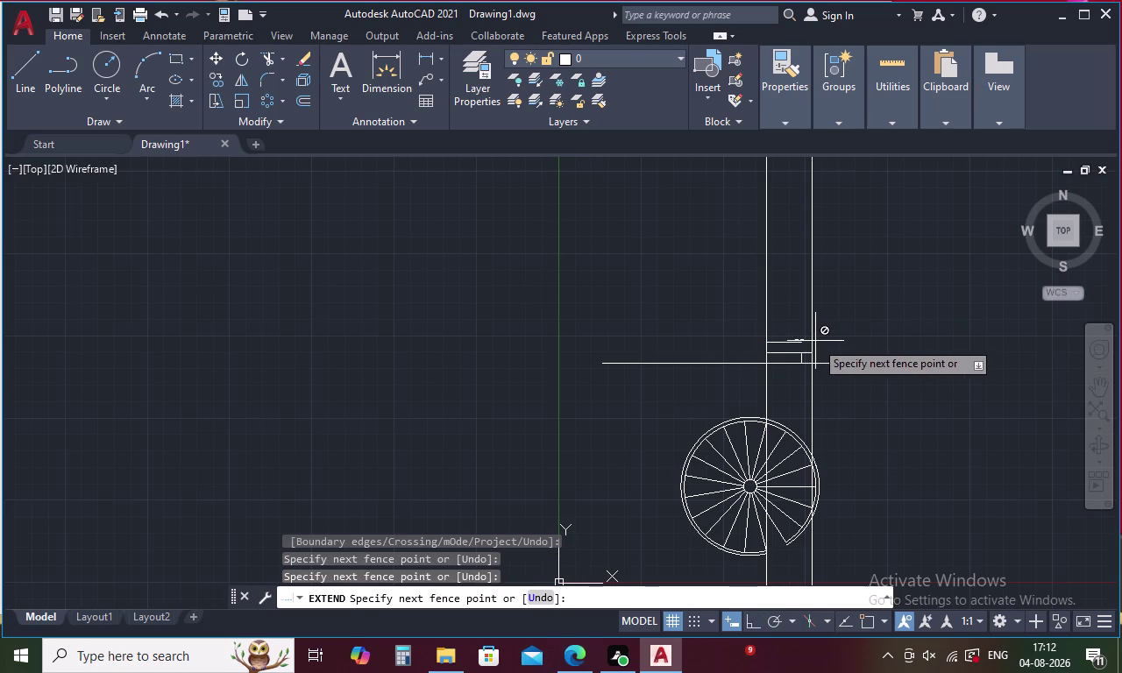
click(798, 313)
click(792, 342)
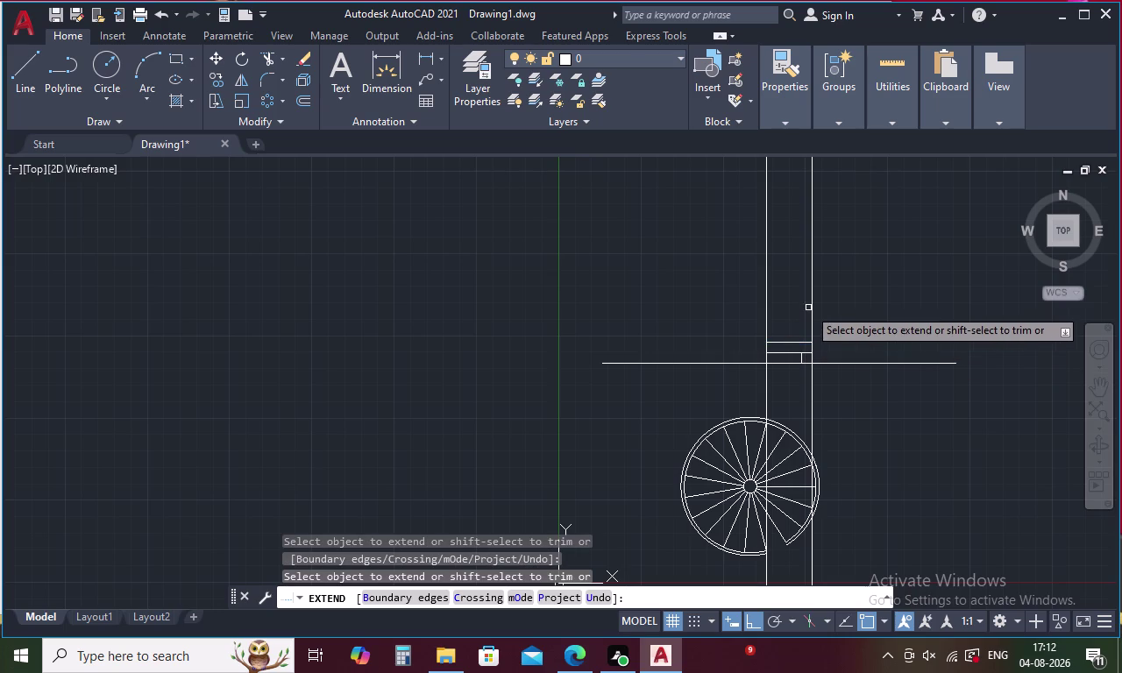
key(Escape)
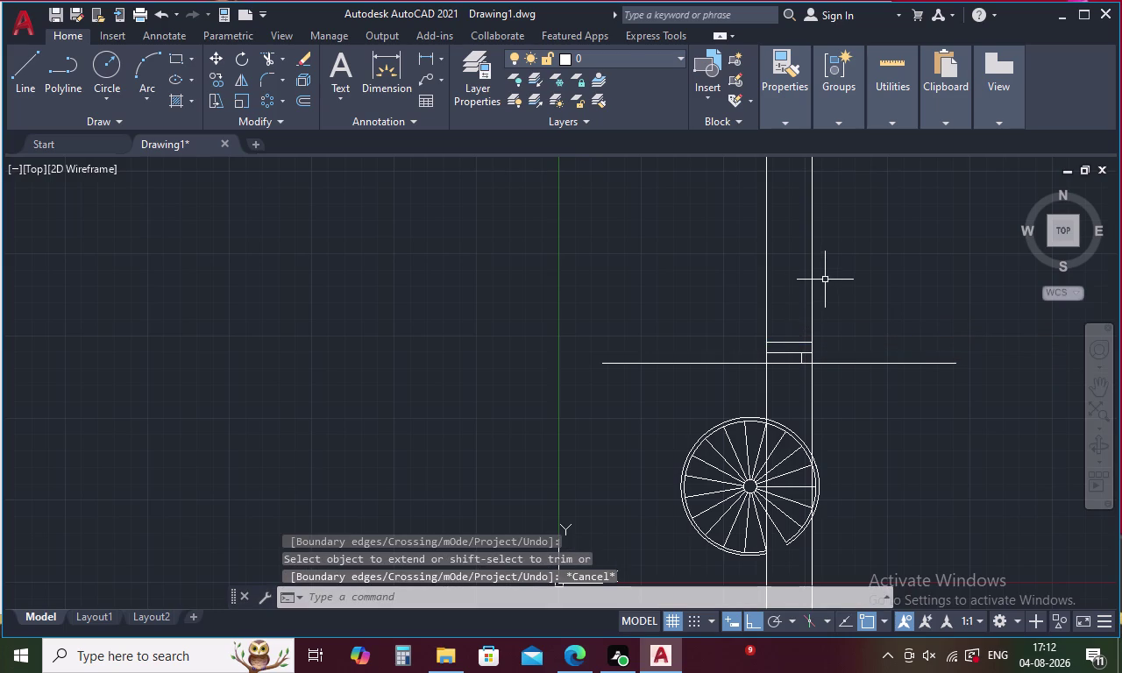
Erase the right-hand vertical construction line.
click(813, 286)
key(Delete)
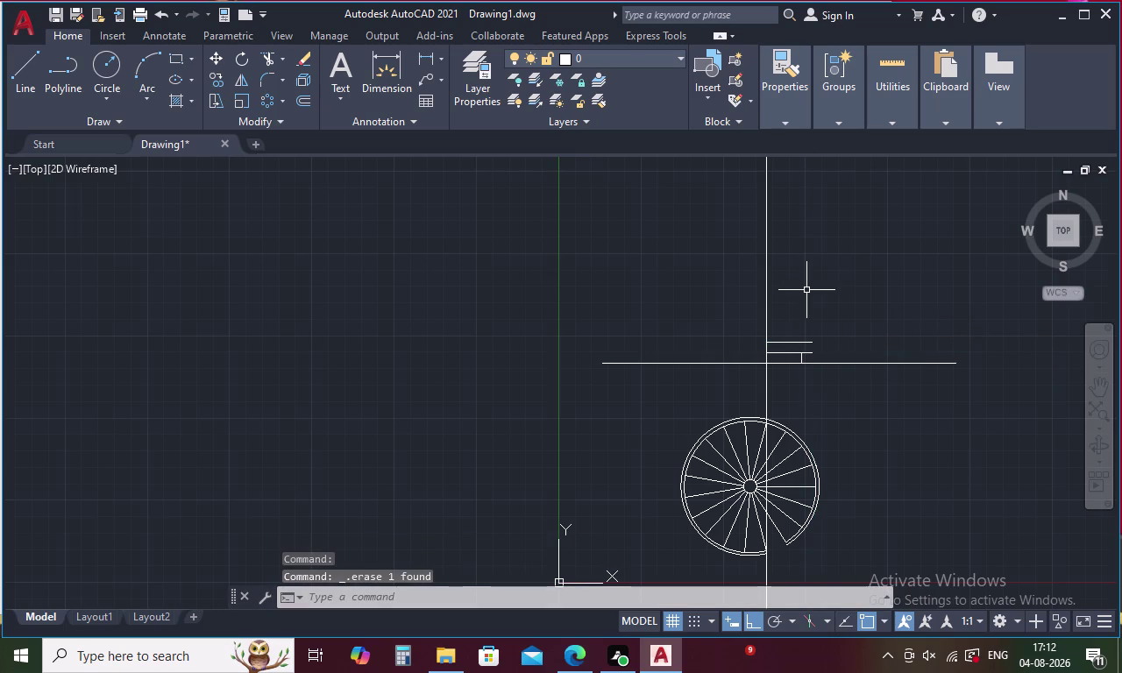
key(l)
key(Return)
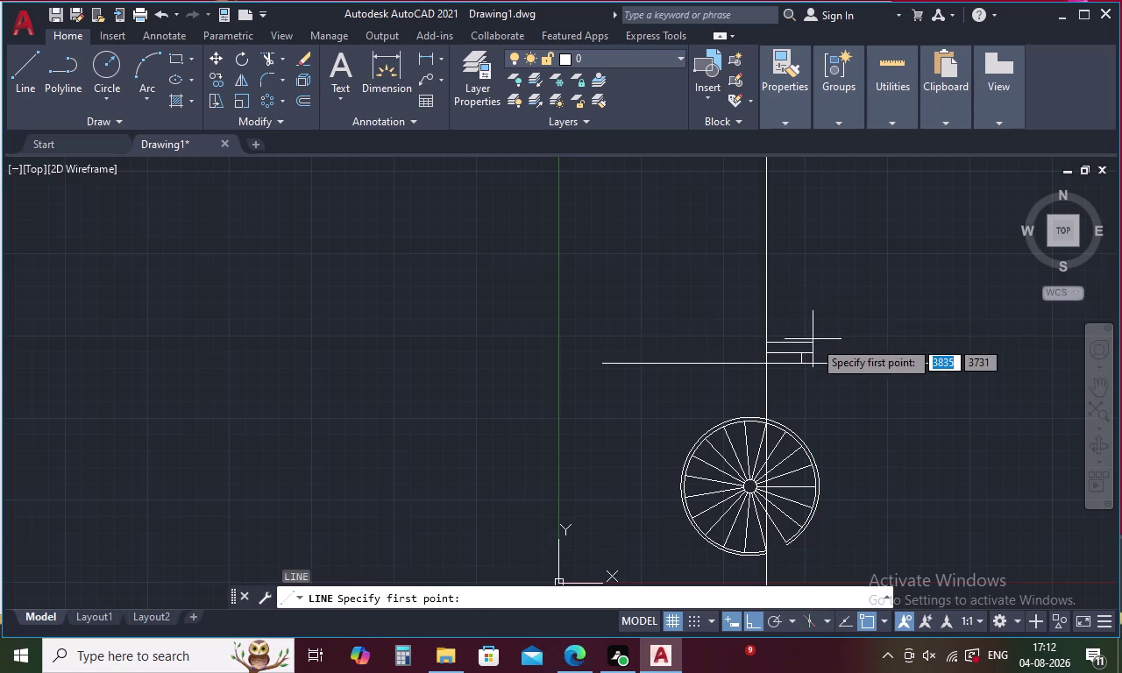
Draw the block's vertical right edge down to the bottom line, plus a short segment.
click(816, 343)
scroll(up, 3)
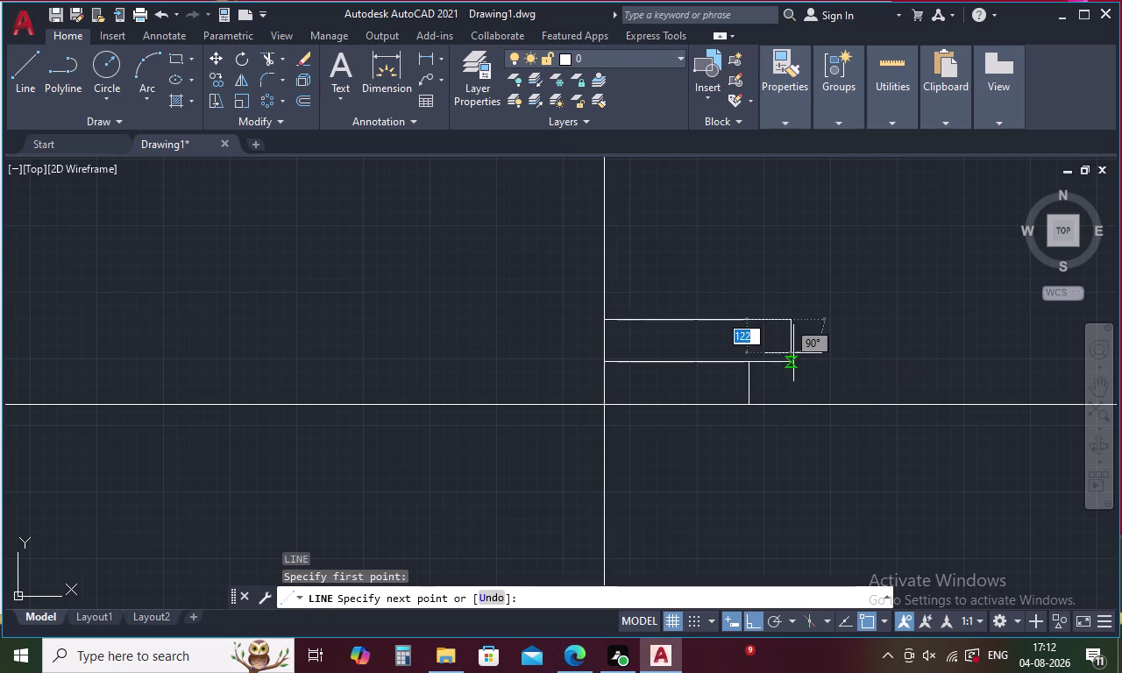
click(791, 362)
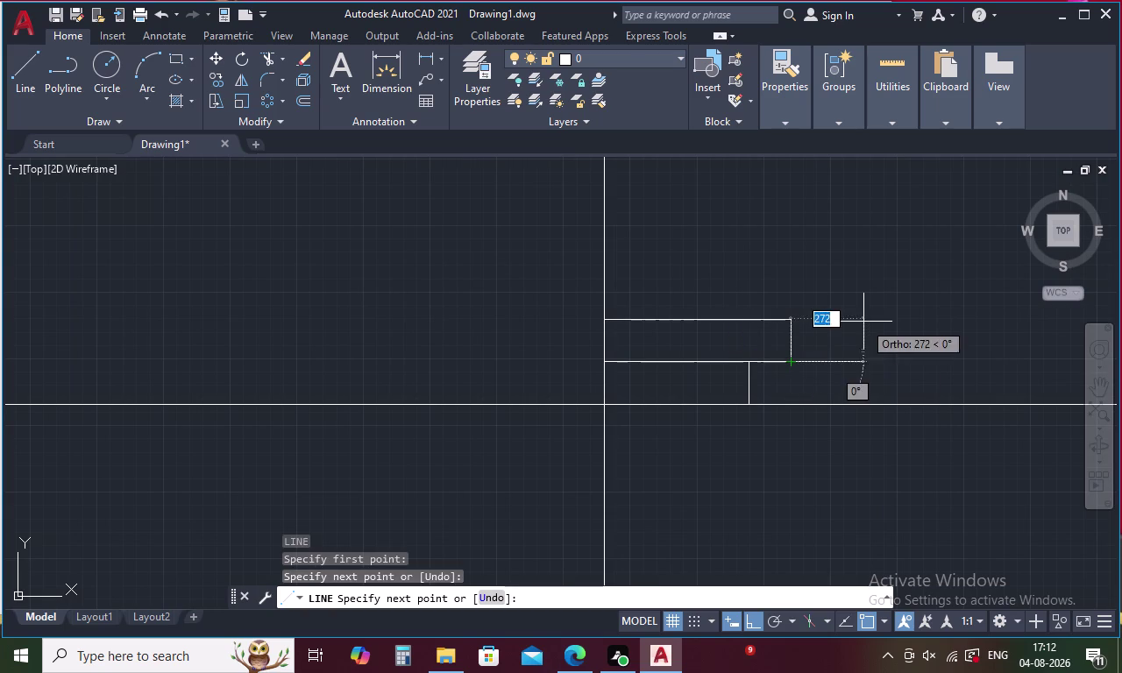
click(864, 321)
key(Escape)
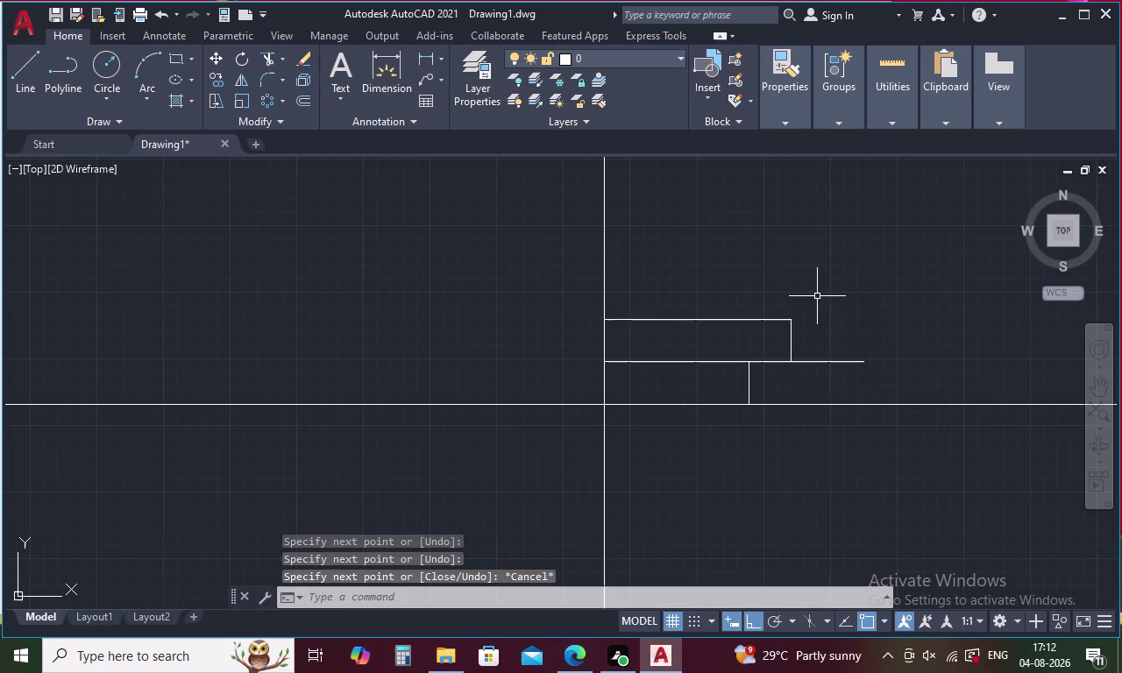
Erase the leftover segment past the block and pan to show the wheel and block.
text(YT)
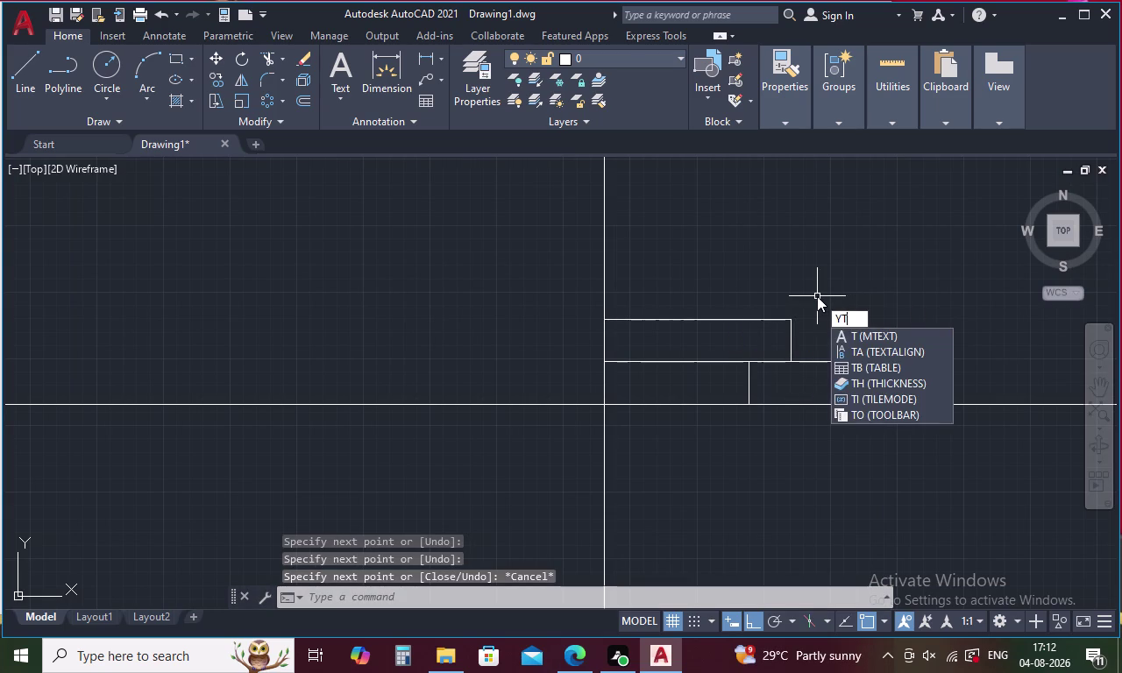
key(Escape)
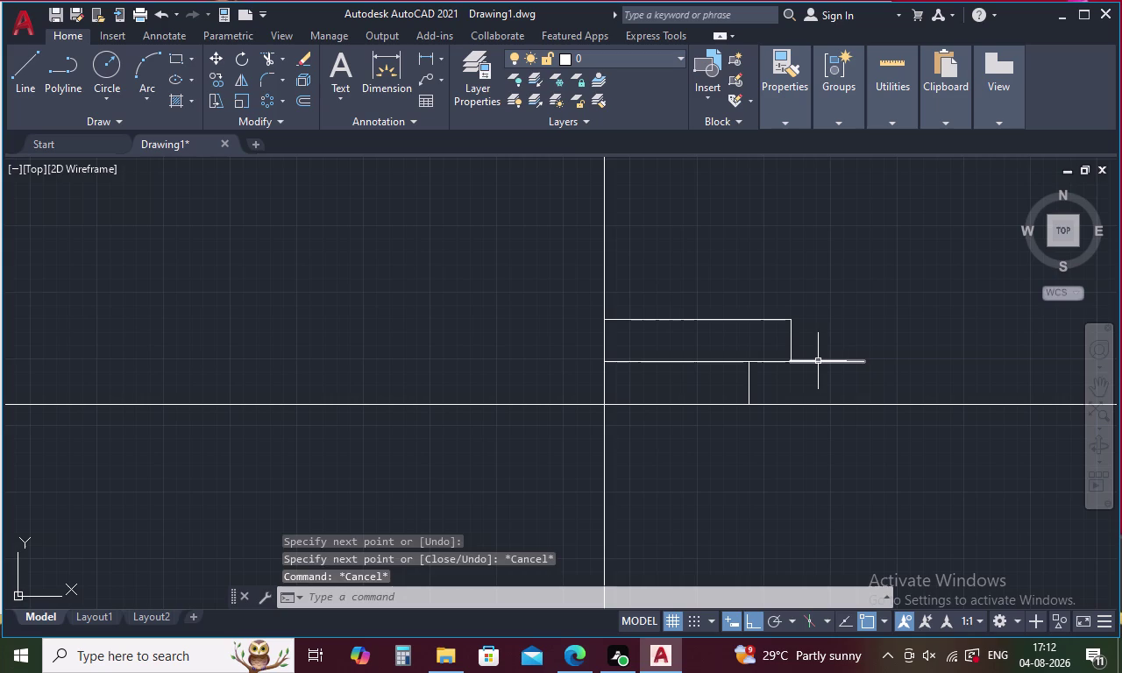
click(818, 361)
key(Delete)
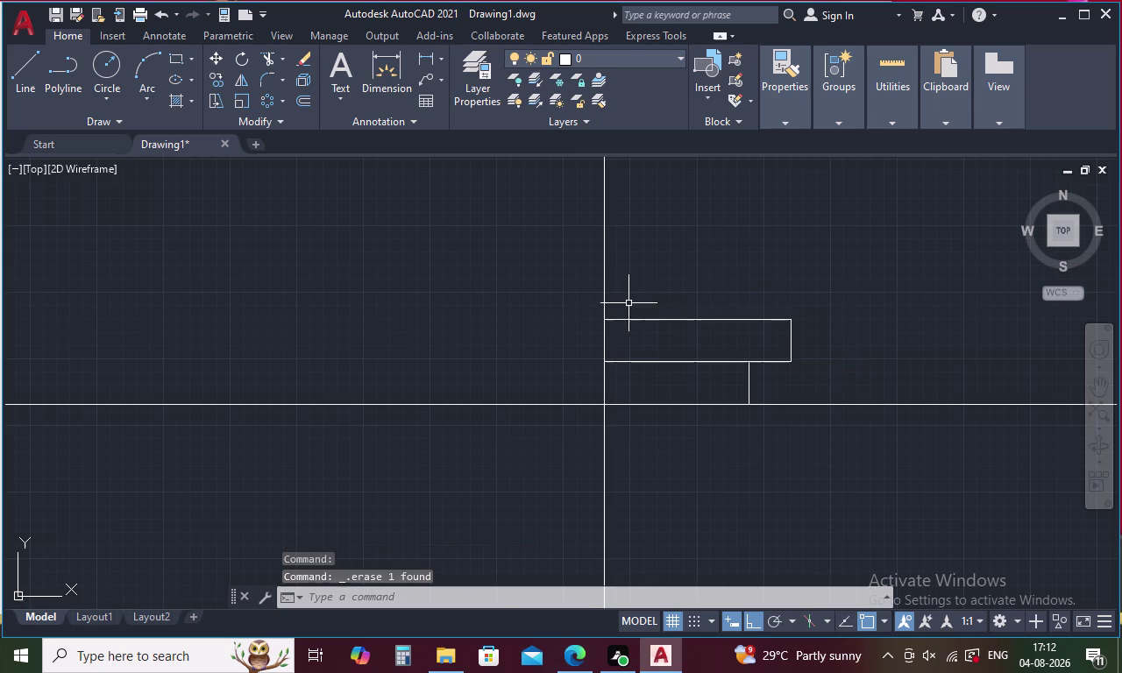
scroll(down, 3)
scroll(down, 3)
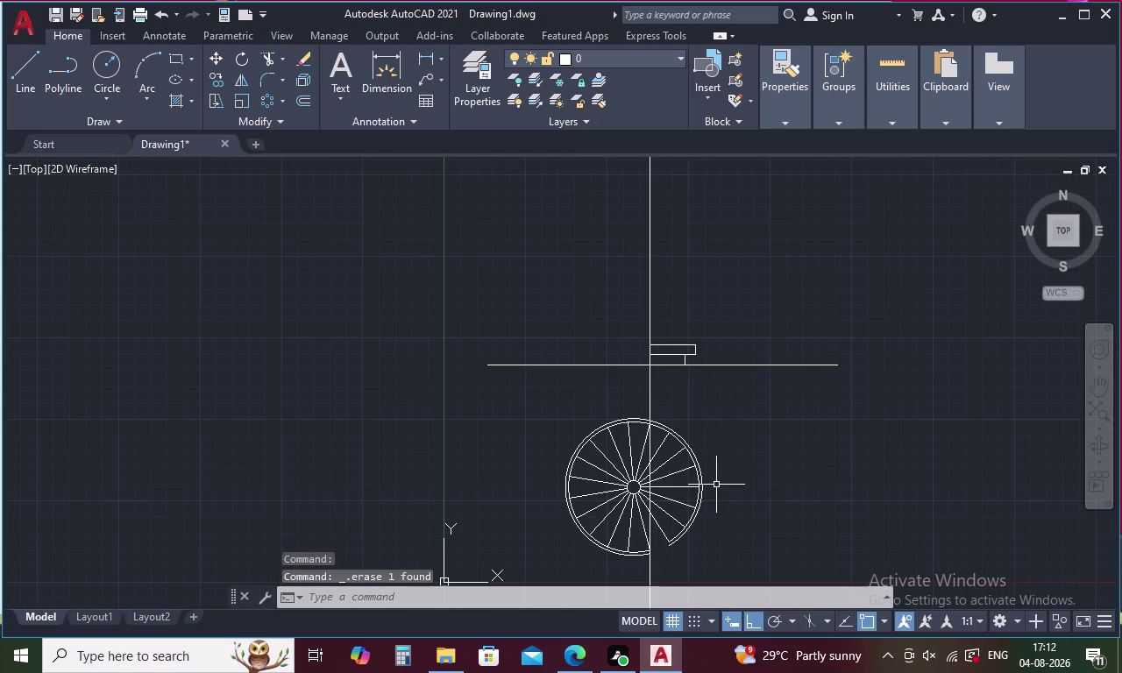
middle_drag(716, 484, 706, 442)
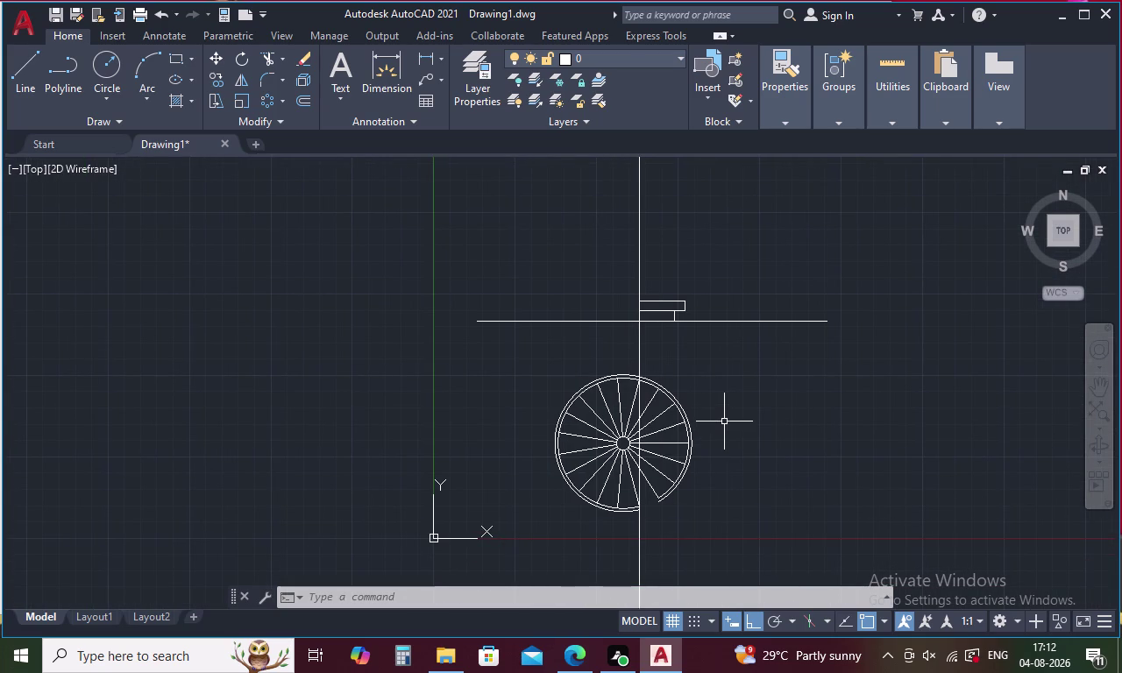
Start a vertical XLINE aimed at the wheel rim's right quadrant.
text(XL)
key(Return)
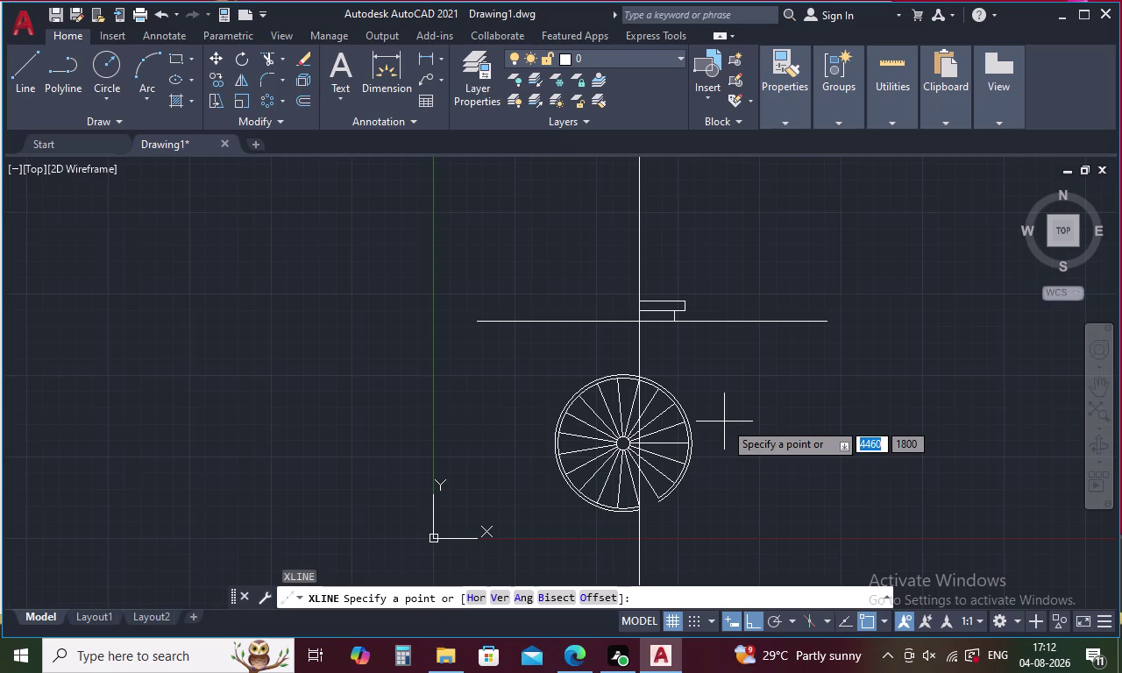
key(v)
key(Return)
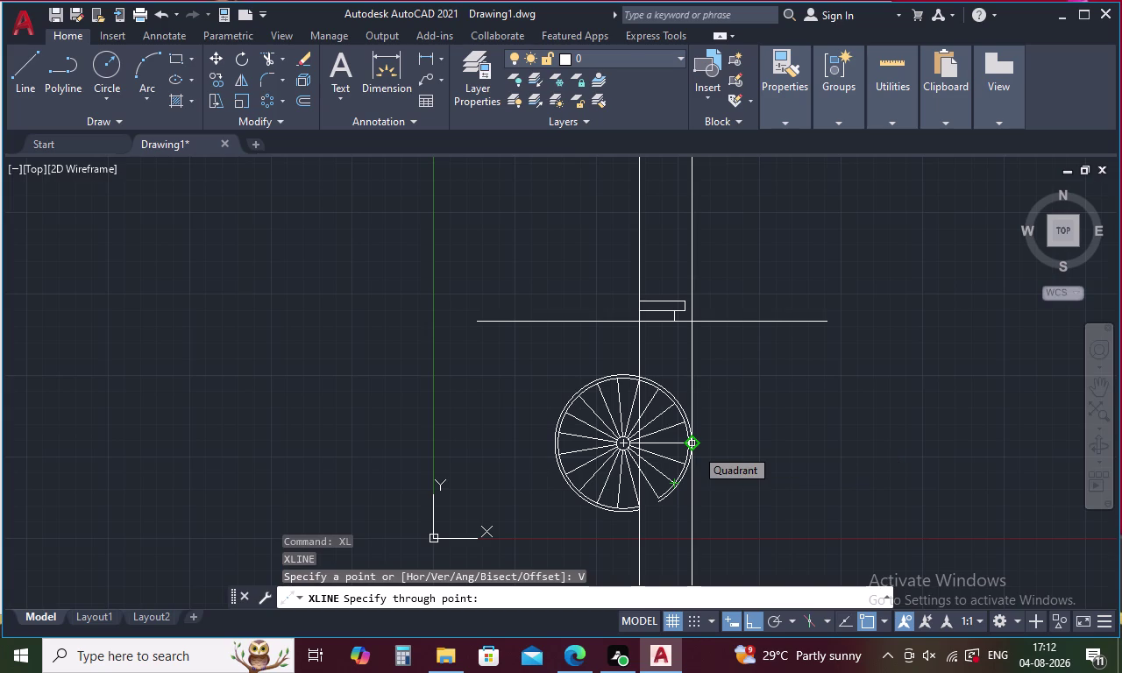
scroll(up, 3)
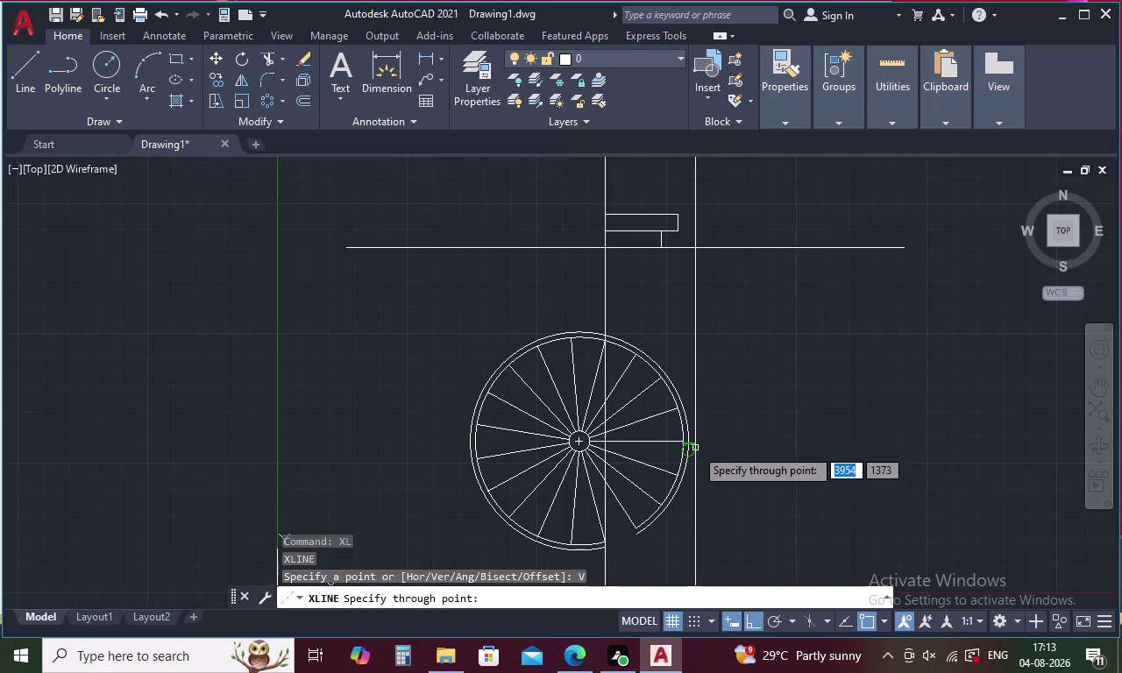